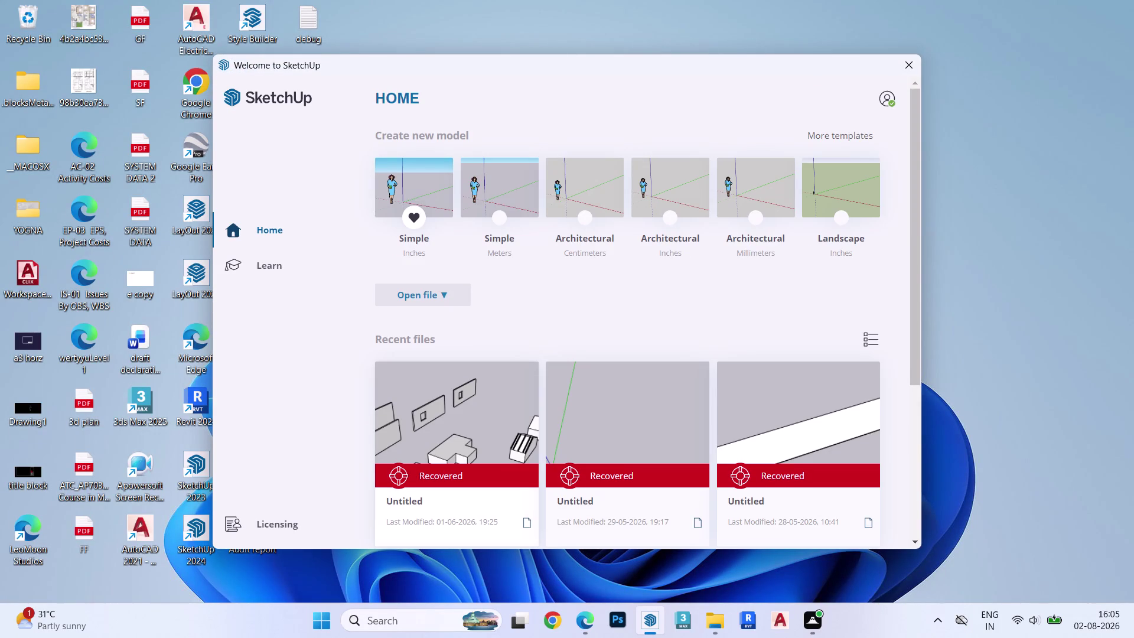
Start a new model from a Welcome-screen template and dismiss the invalid file-path warning.
scroll(down, 3)
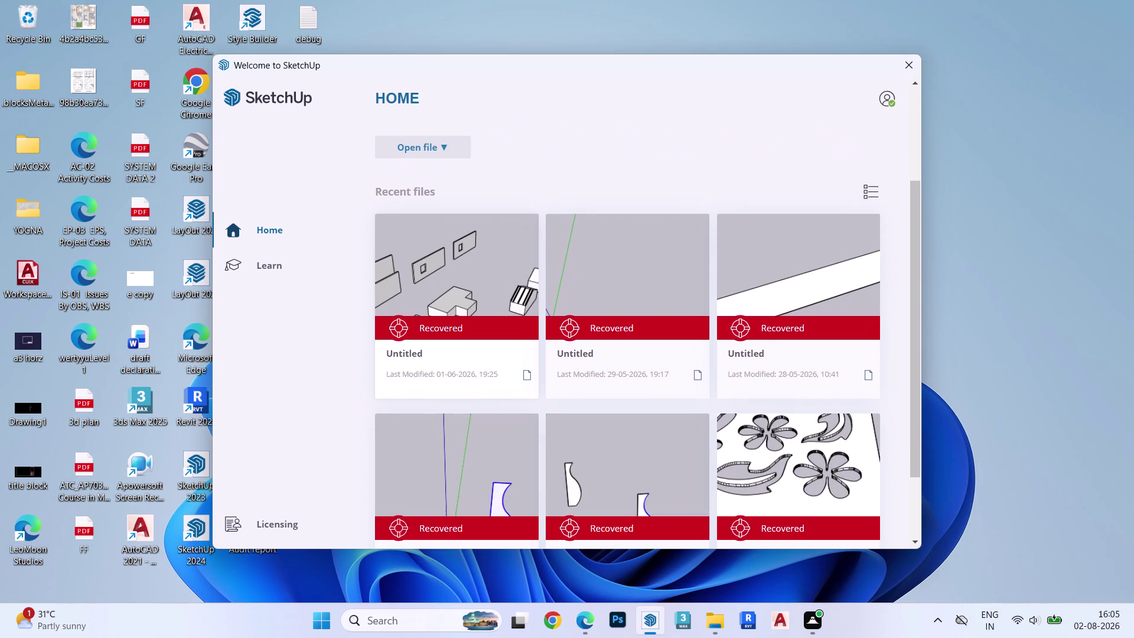
scroll(down, 3)
scroll(up, 3)
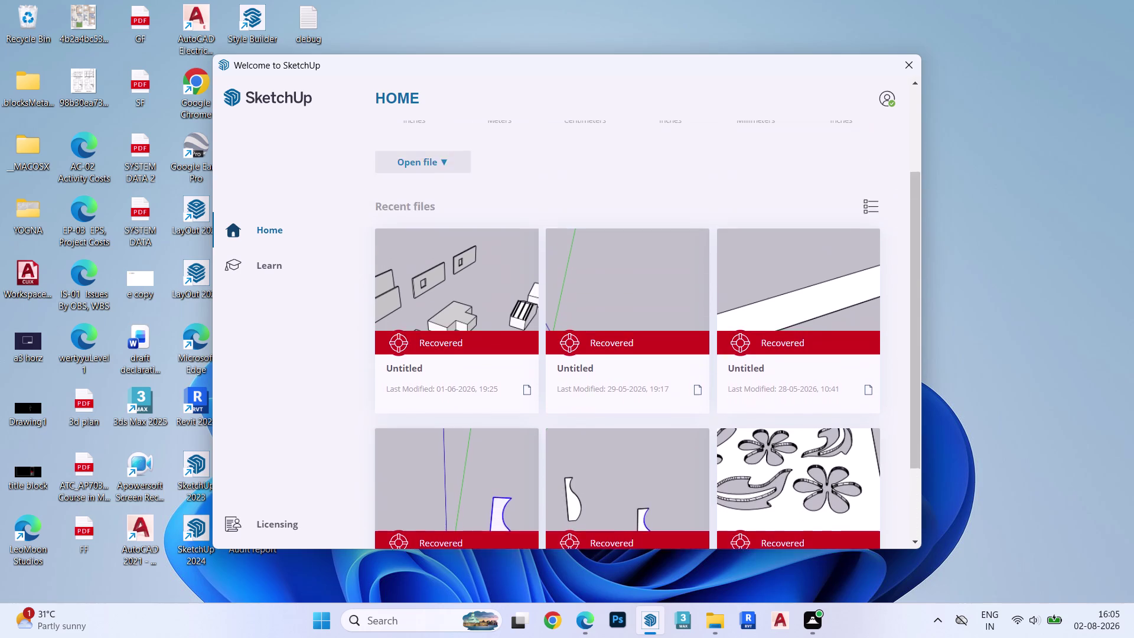
scroll(up, 3)
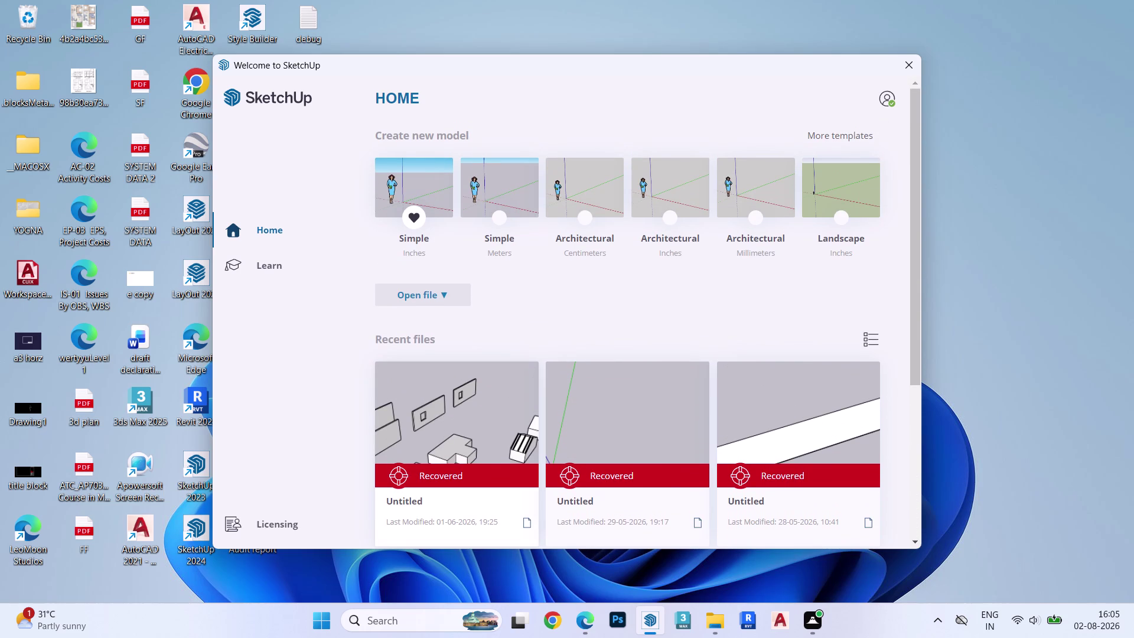
click(436, 295)
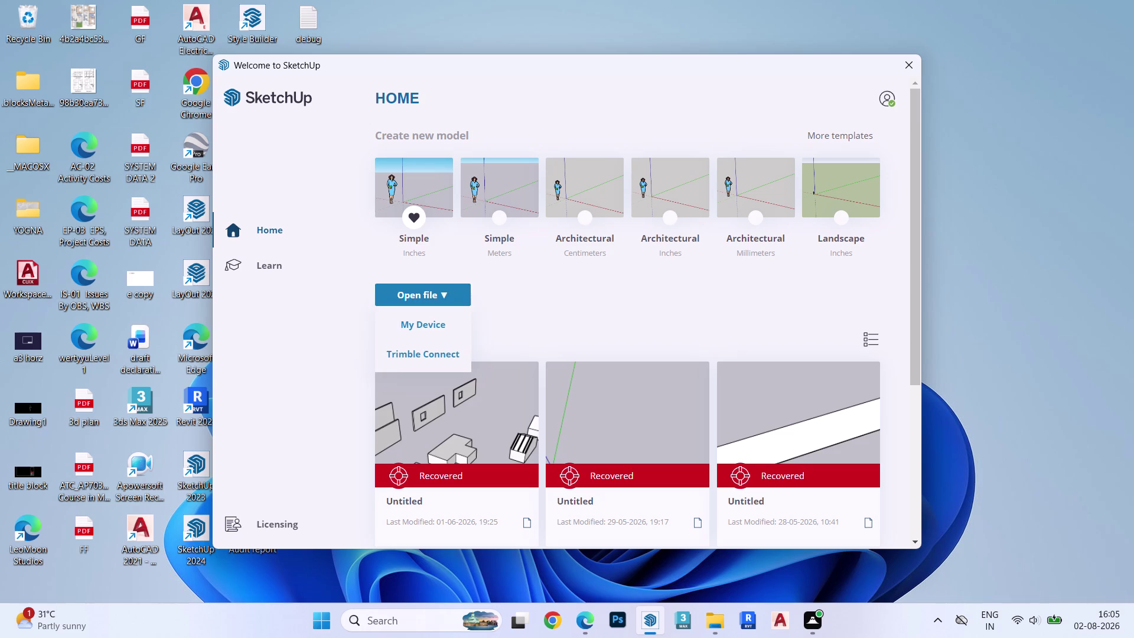
click(570, 320)
click(421, 186)
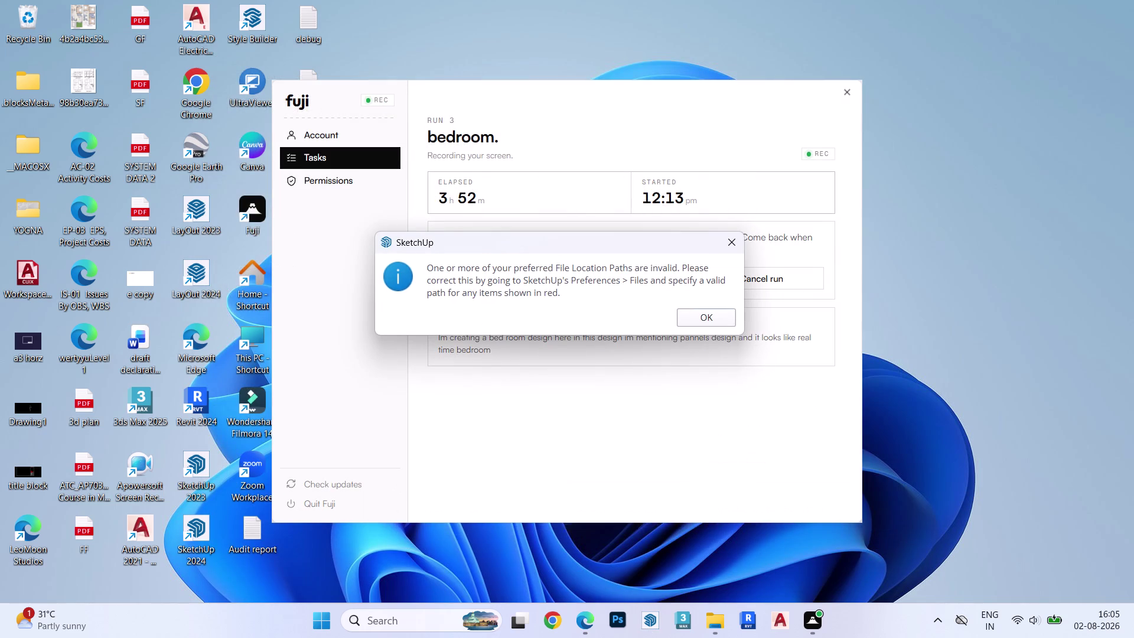
click(708, 315)
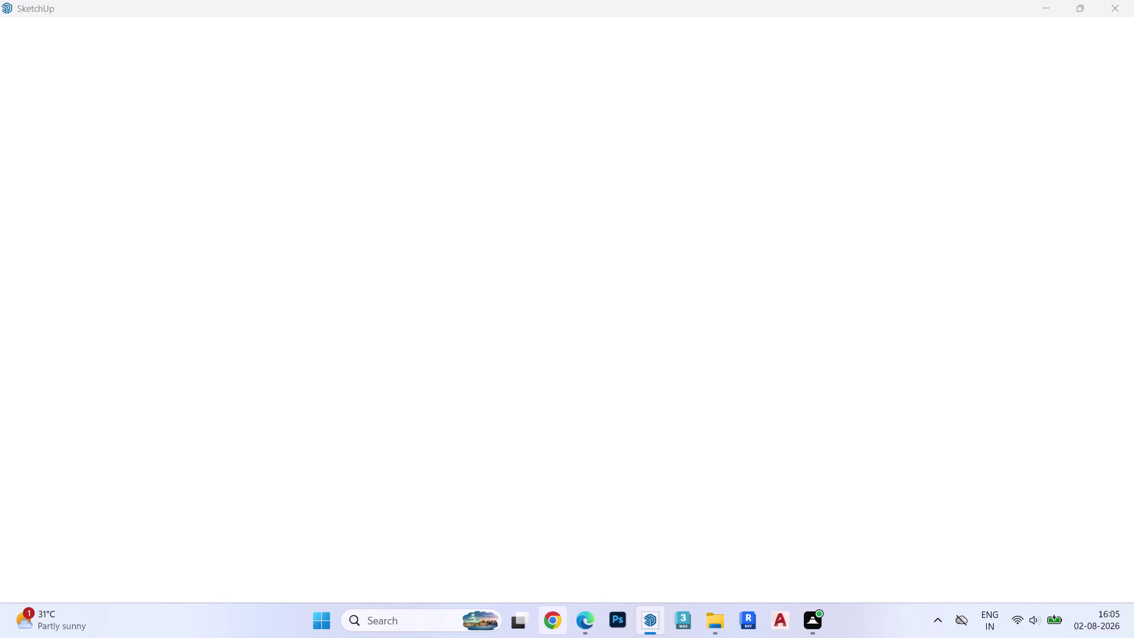
Close the Extension Errors notice, ignore the updates prompt, and close the TT_Lib notice.
click(637, 621)
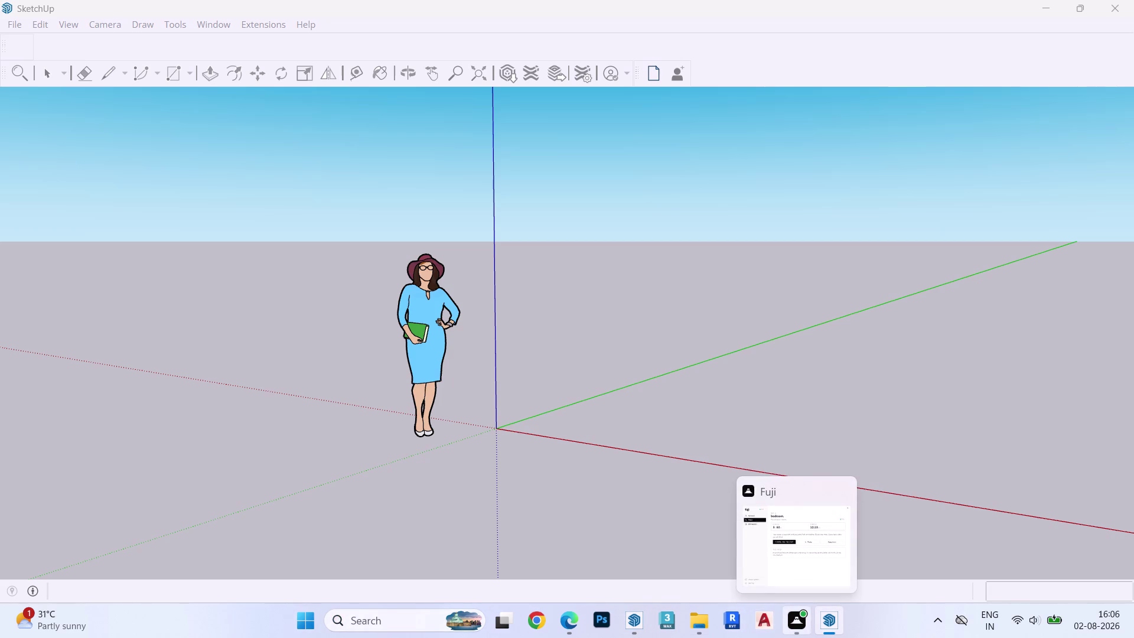
click(434, 289)
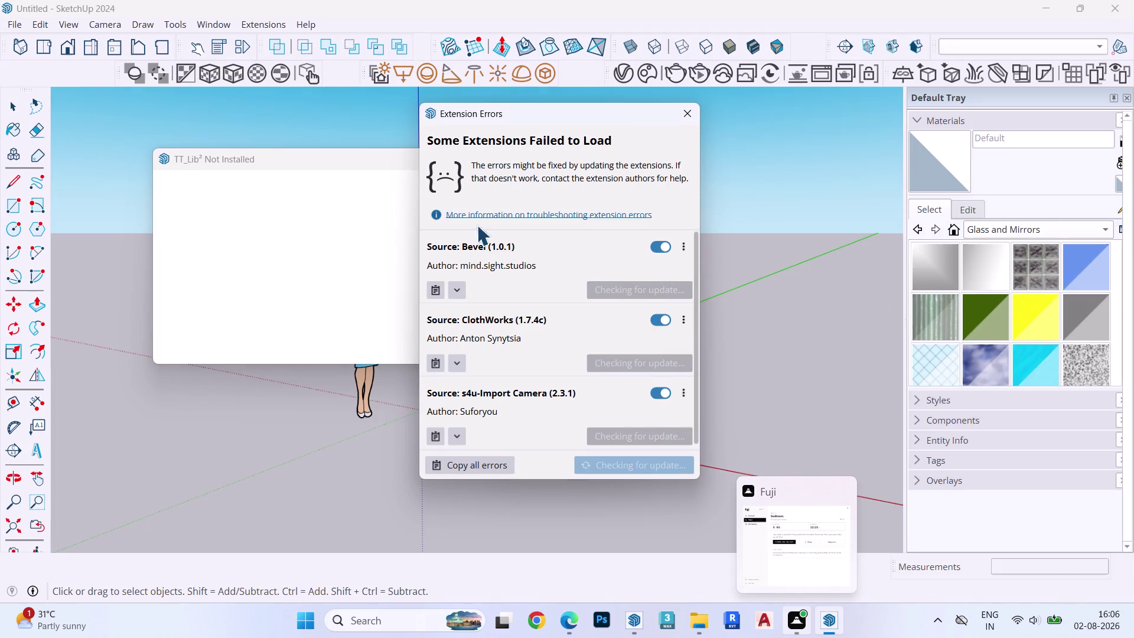
click(689, 114)
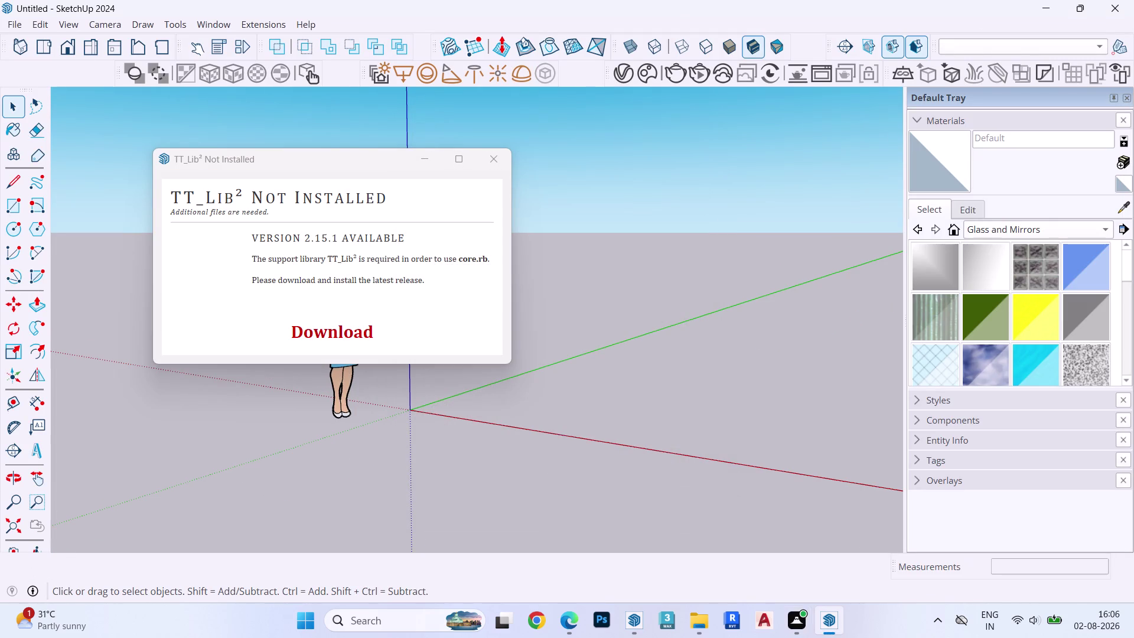
click(760, 620)
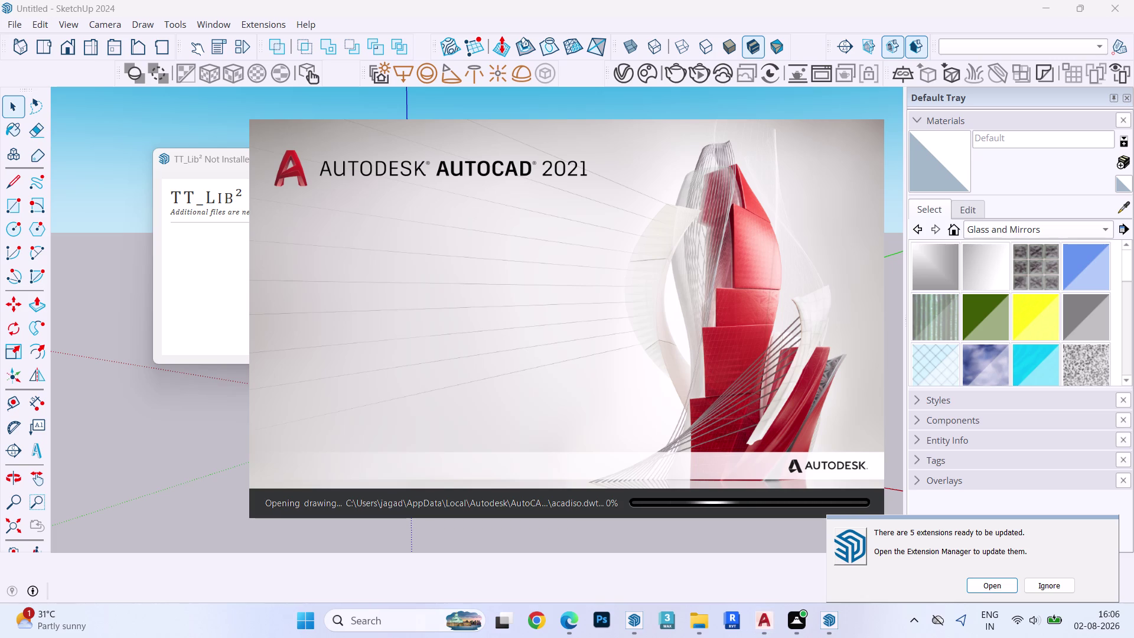
click(1045, 587)
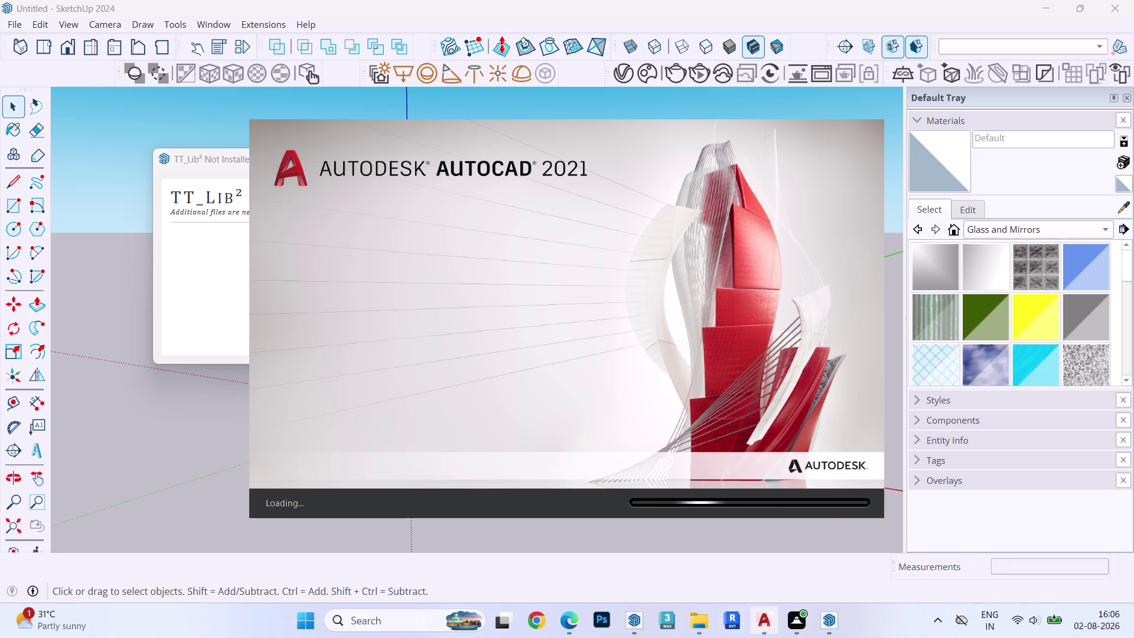
click(828, 623)
click(491, 159)
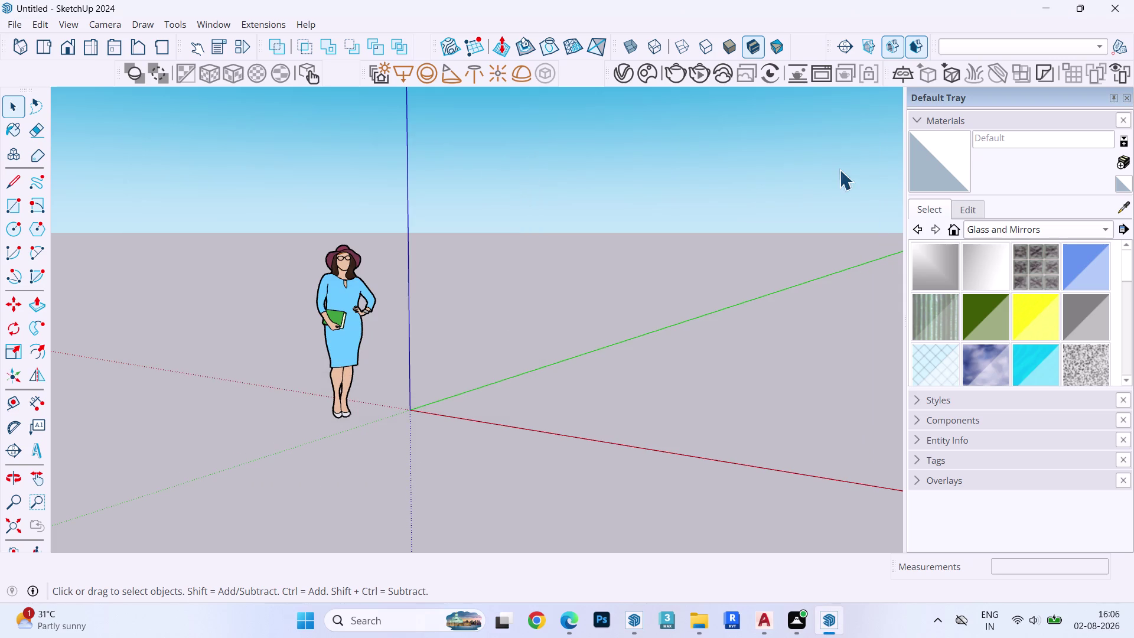
Hide the side panels and draw a ground rectangle from the origin to an opposite corner.
click(1128, 98)
key(r)
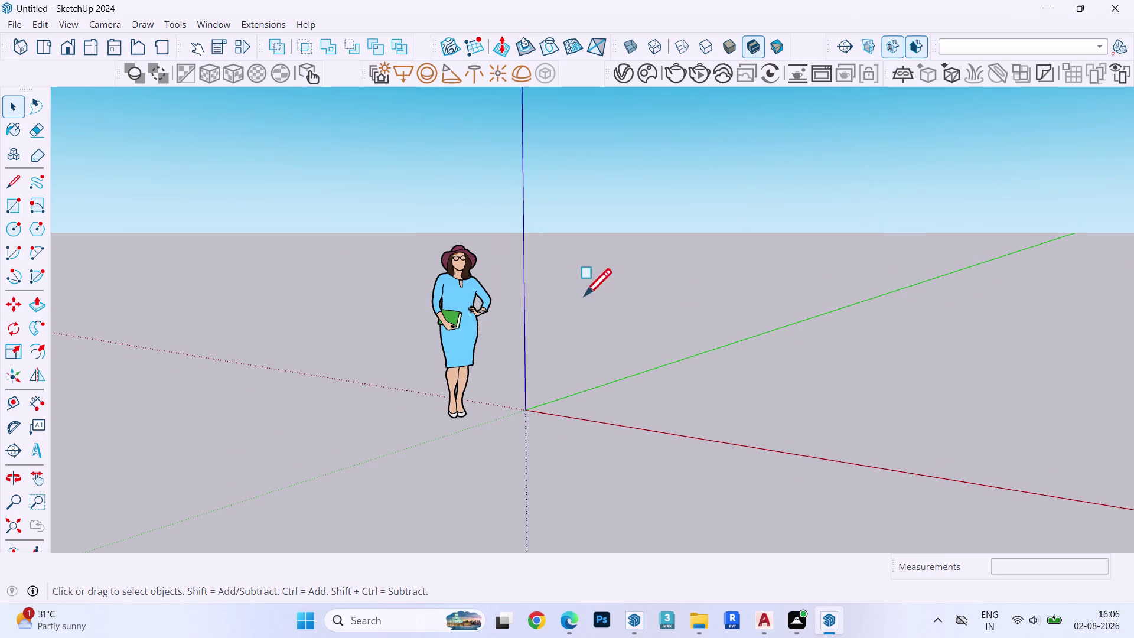
click(527, 406)
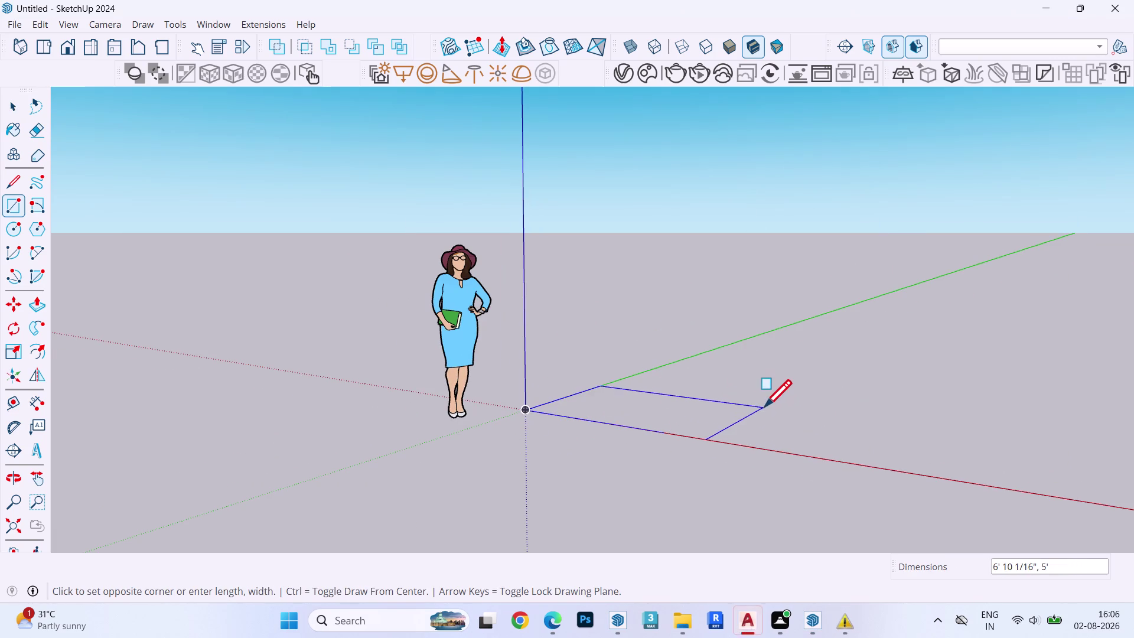
click(765, 396)
Orbit to look down on the rectangle and select its face with its edges.
middle_drag(683, 413, 735, 507)
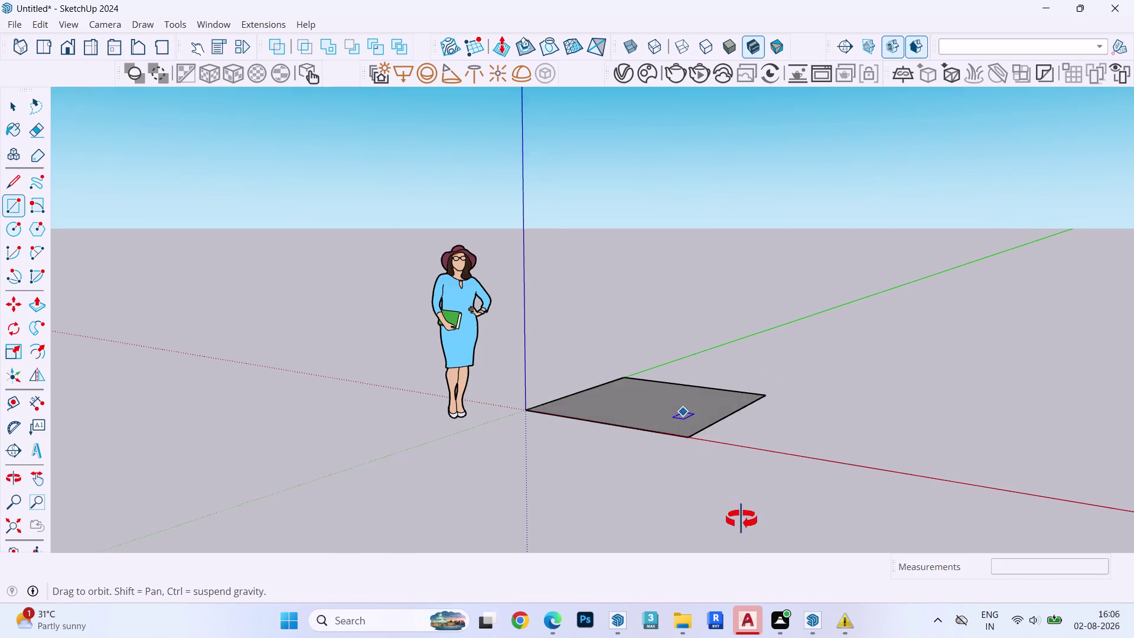
middle_drag(736, 507, 779, 568)
scroll(up, 3)
middle_drag(578, 389, 634, 532)
key(space)
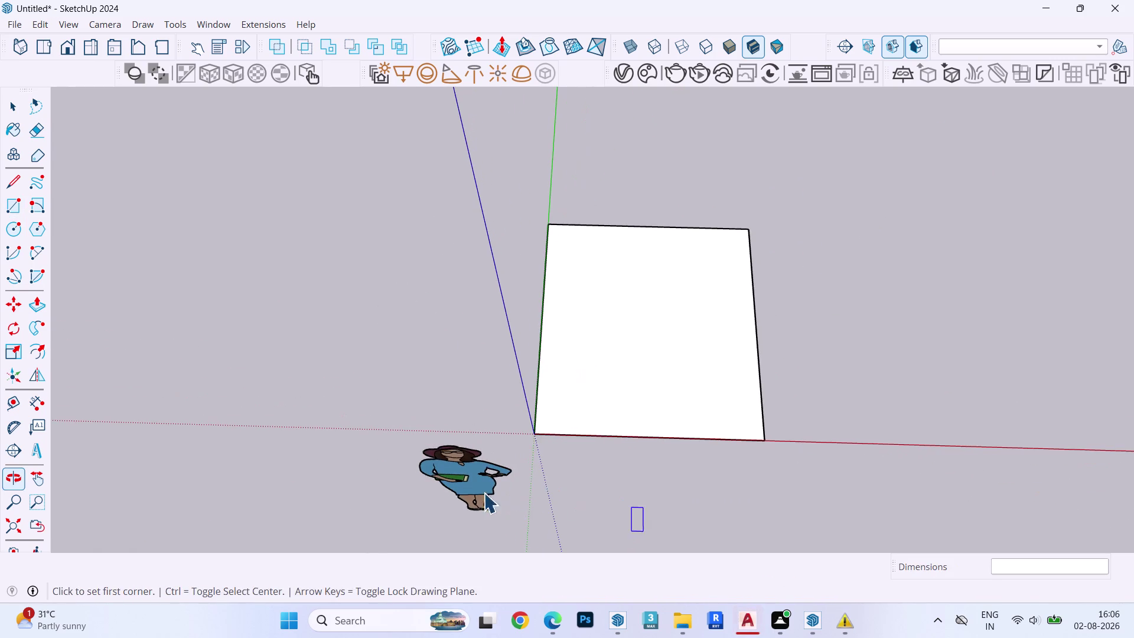
click(472, 474)
key(Delete)
triple_click(606, 414)
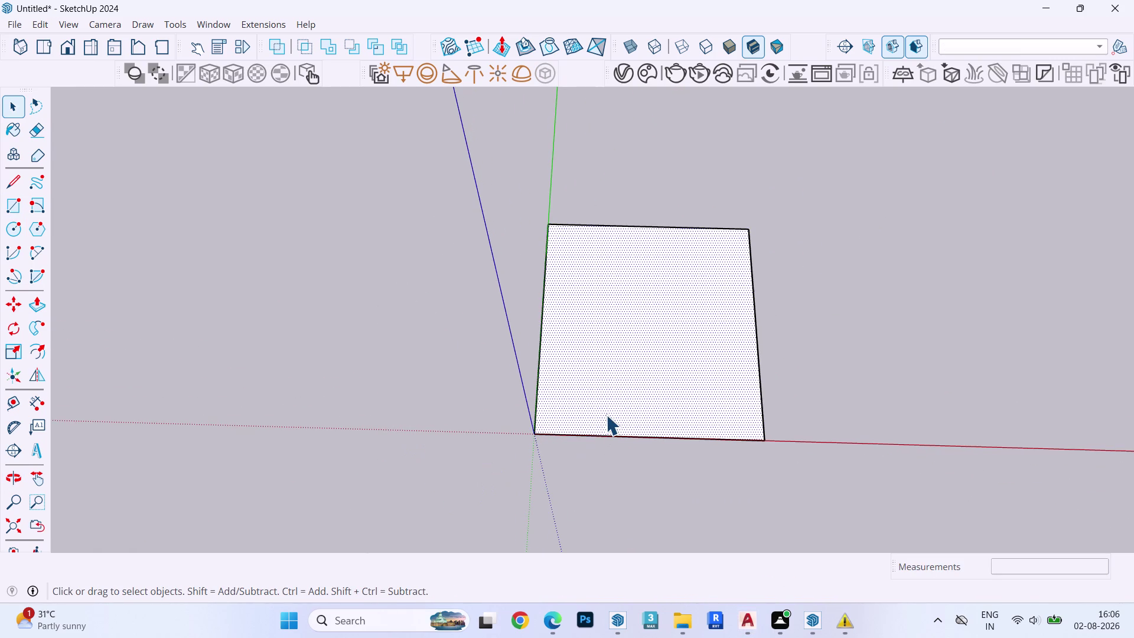
key(n)
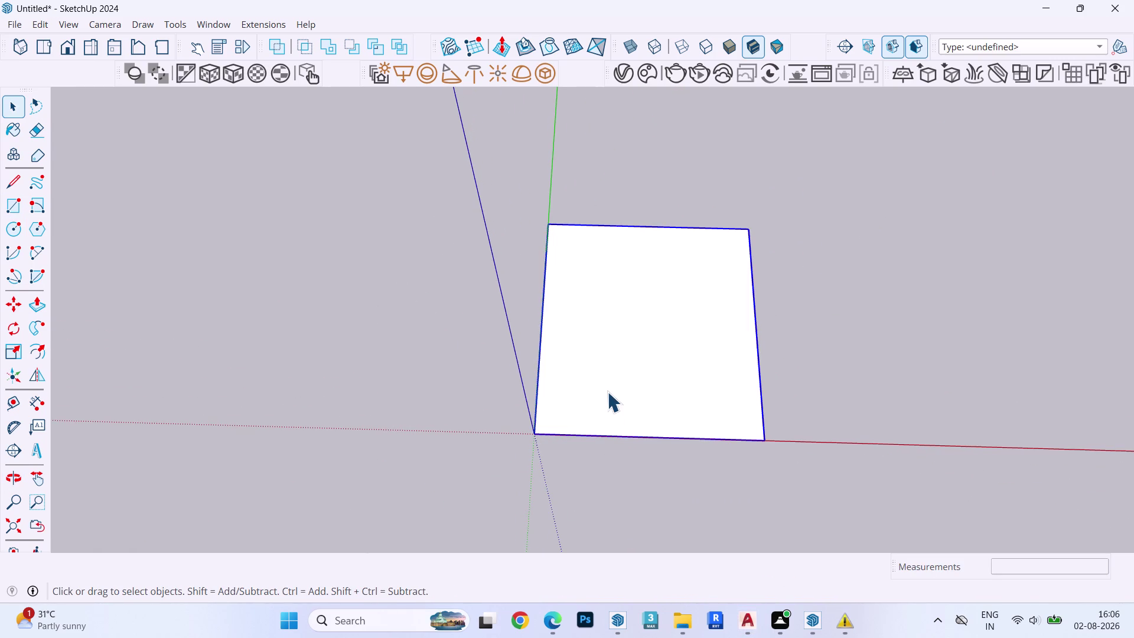
double_click(607, 392)
click(609, 362)
Offset the rectangle's outline 6 inches outward to form a border.
key(f)
click(610, 362)
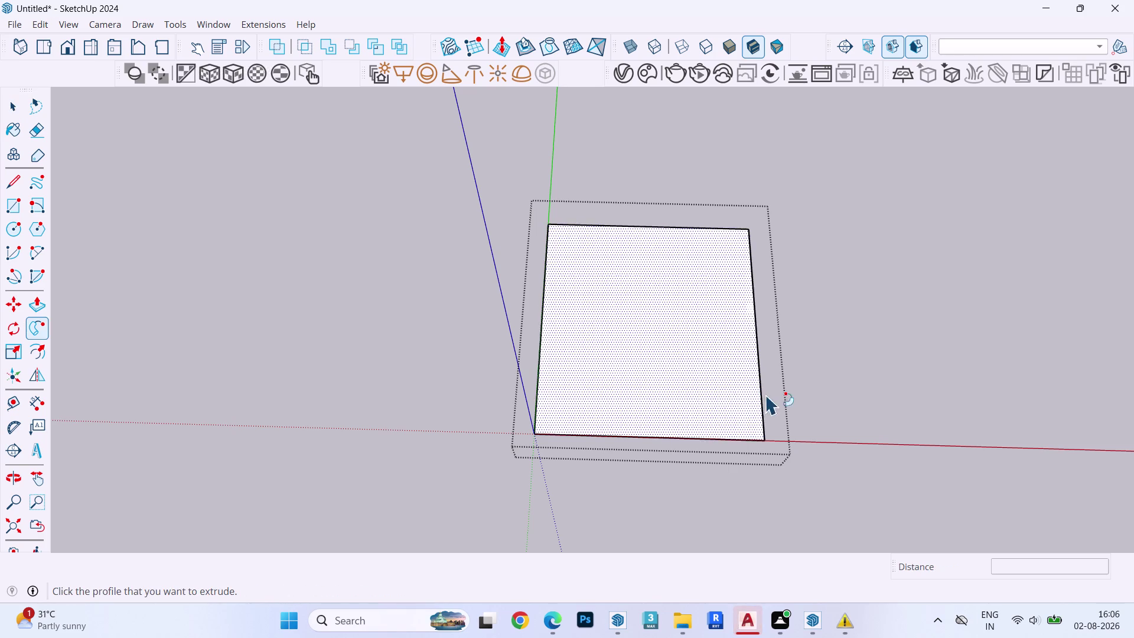
key(space)
click(653, 401)
key(i)
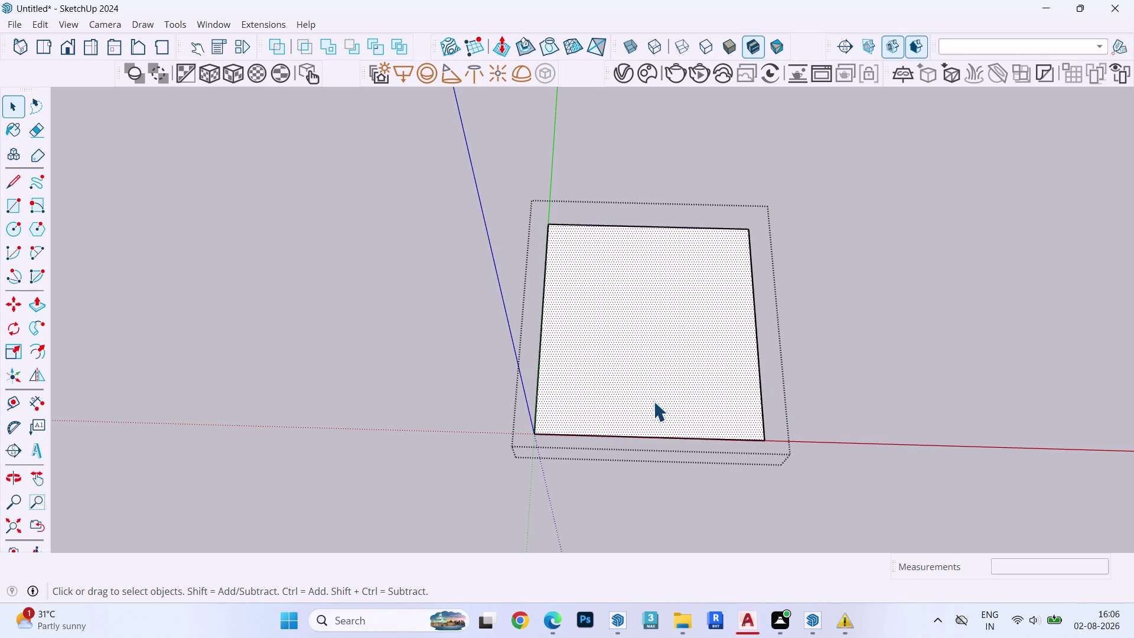
key(o)
click(765, 394)
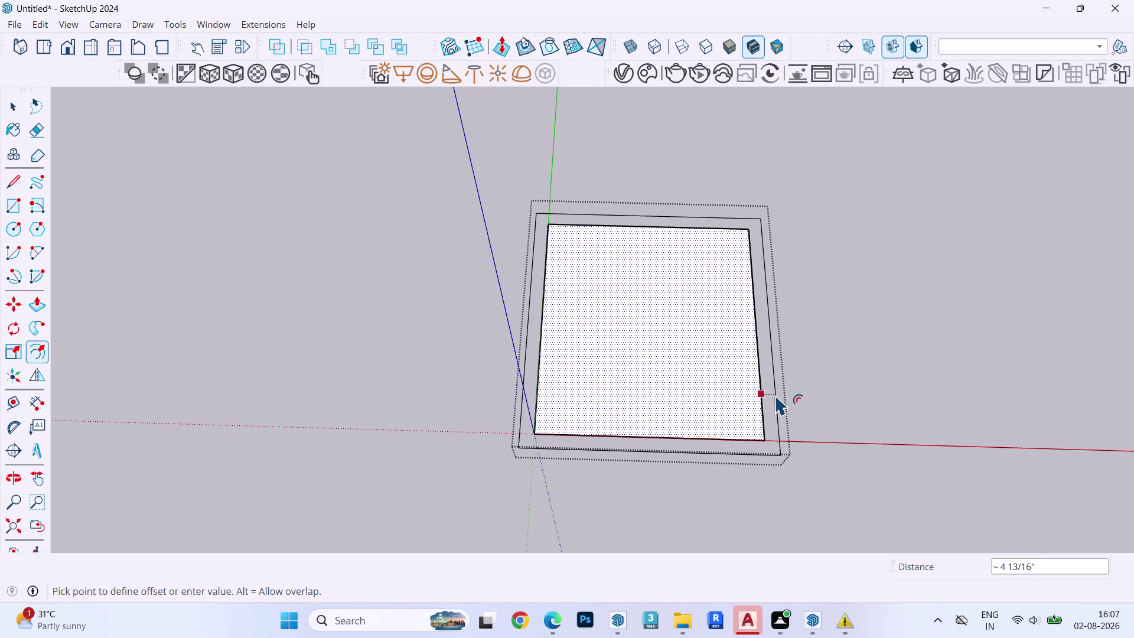
text(6")
key(Return)
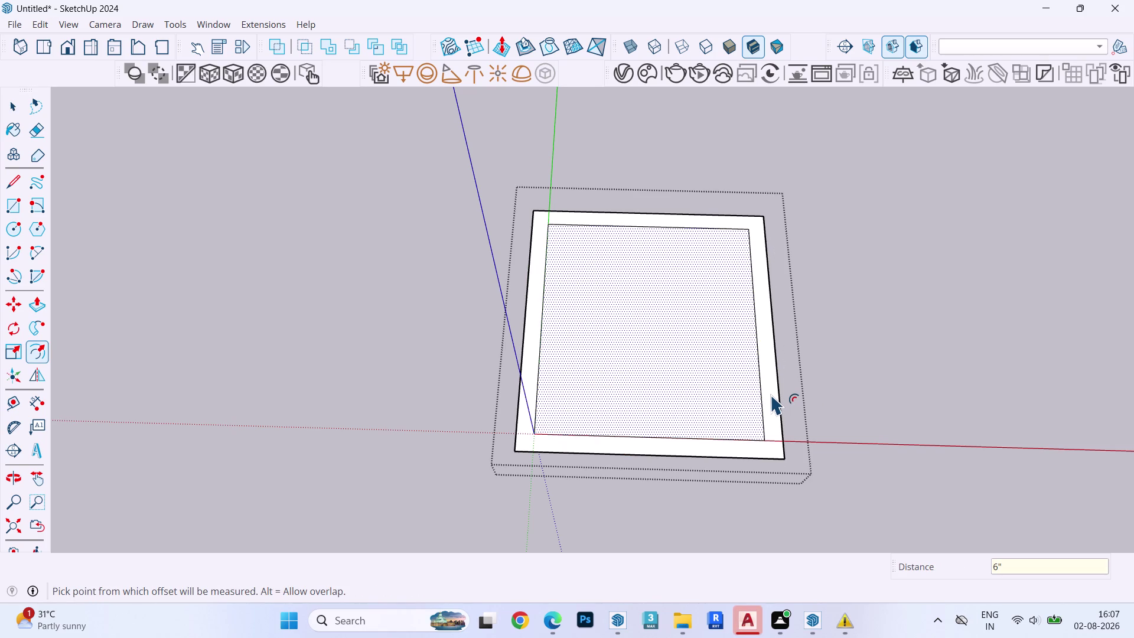
key(space)
Raise the outer rim with Push/Pull, then undo the raised walls.
click(767, 388)
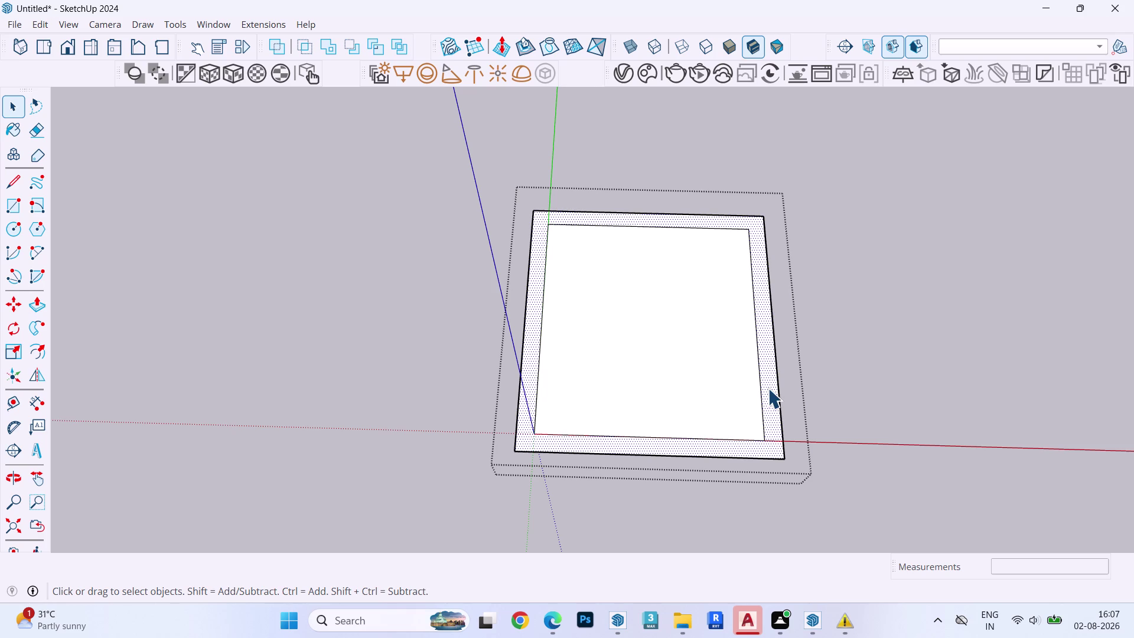
key(p)
click(767, 388)
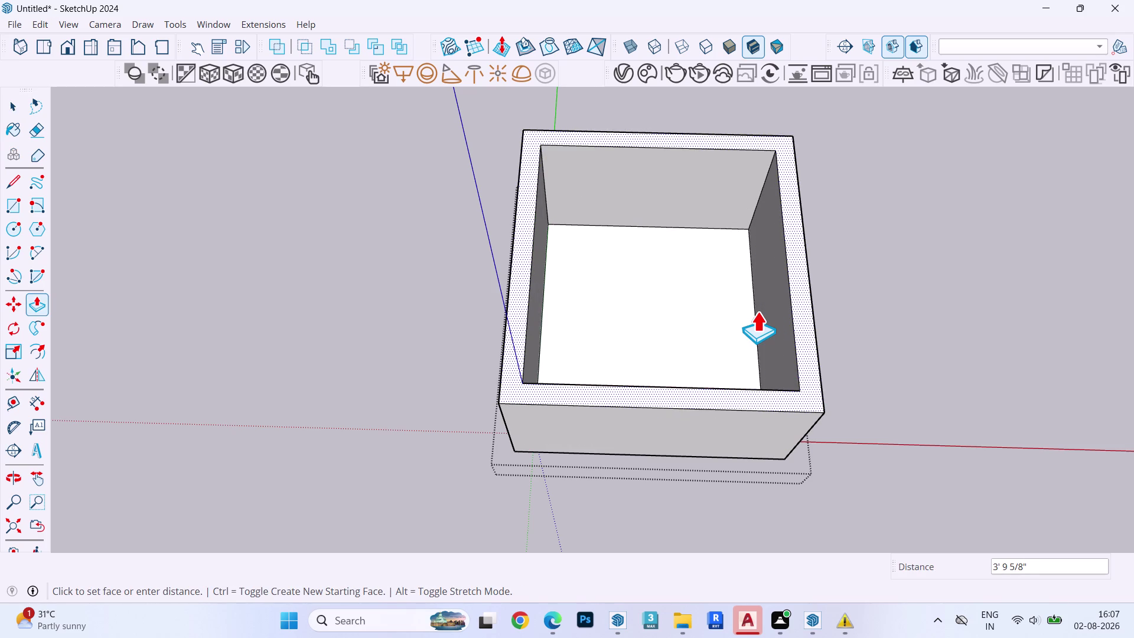
key(space)
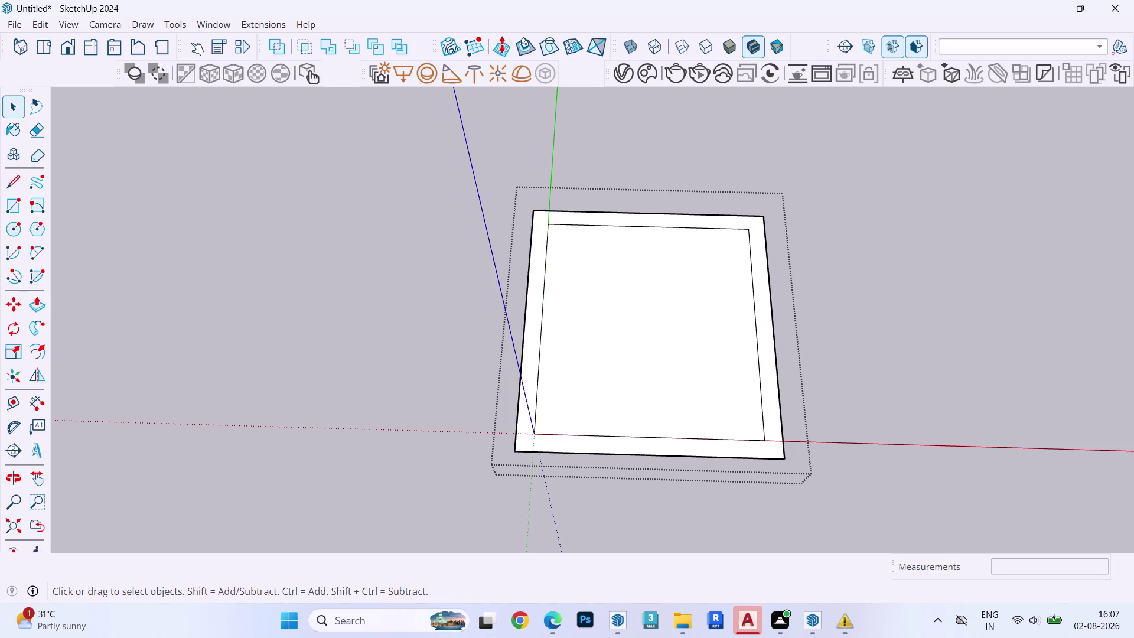
Move the inset outline's front edge onto the base's front edge.
click(649, 435)
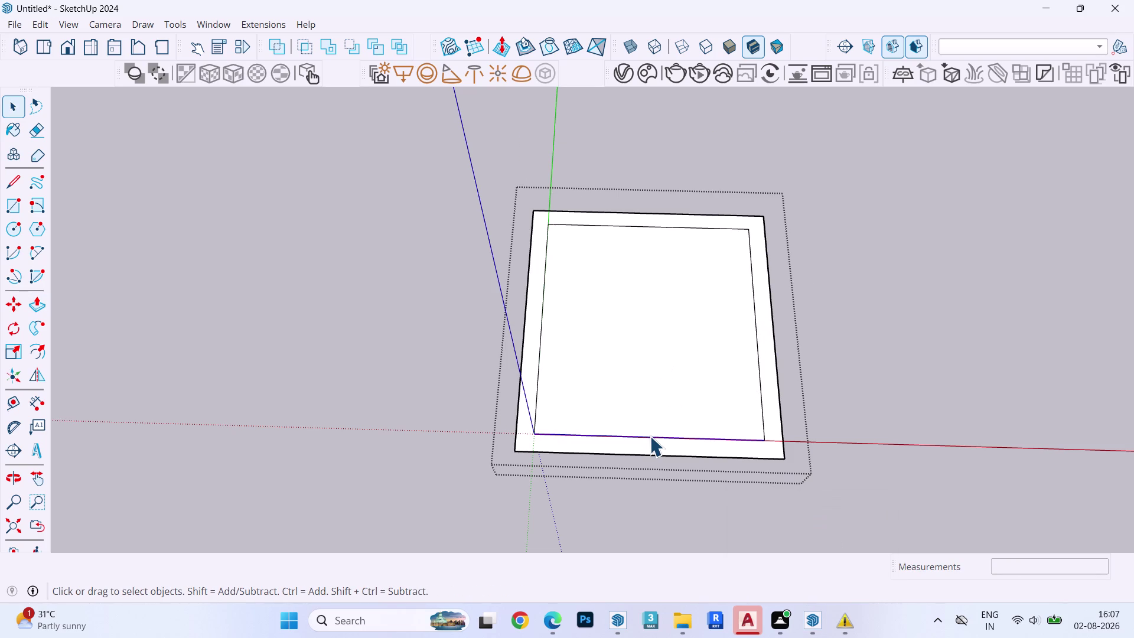
key(m)
click(652, 435)
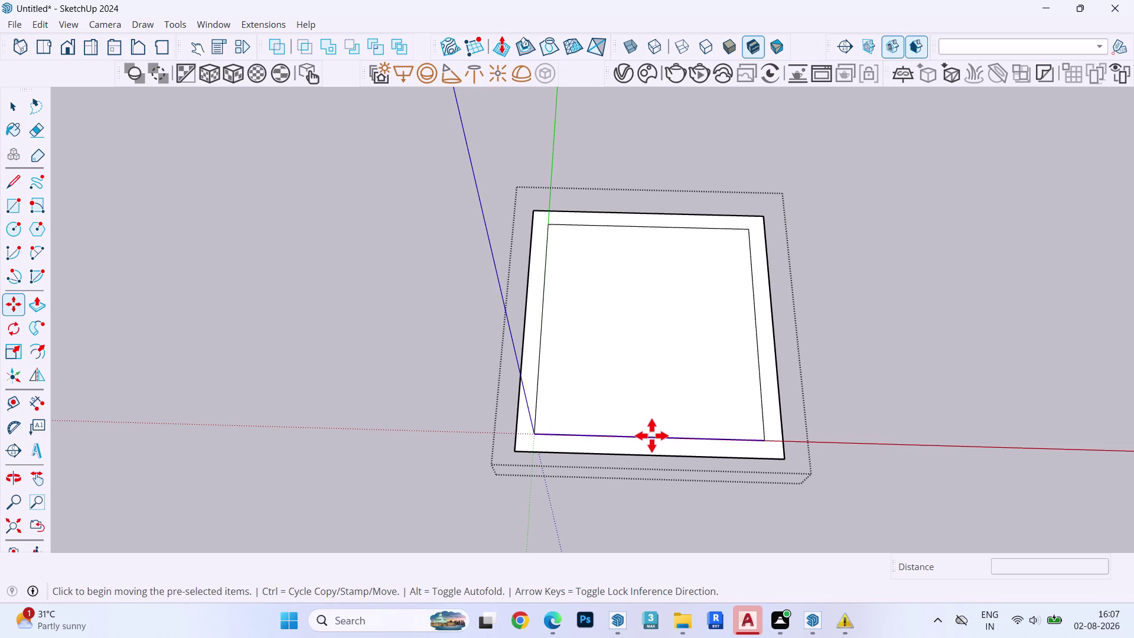
click(651, 452)
key(space)
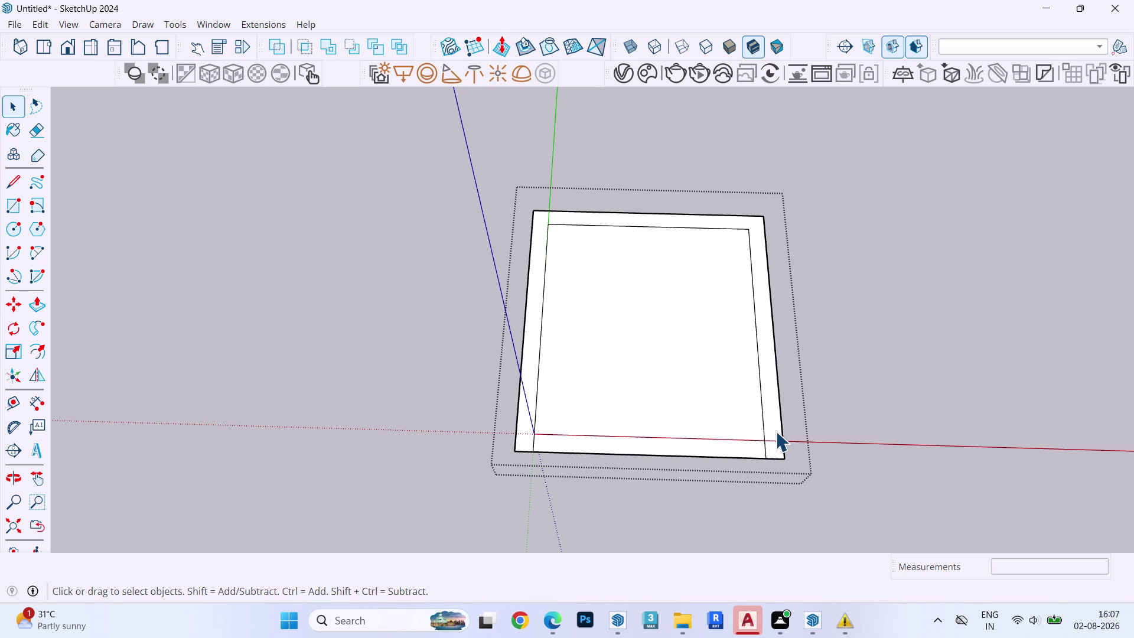
Push/Pull the U-shaped rim up 10' into back and side walls.
click(775, 431)
key(p)
click(775, 431)
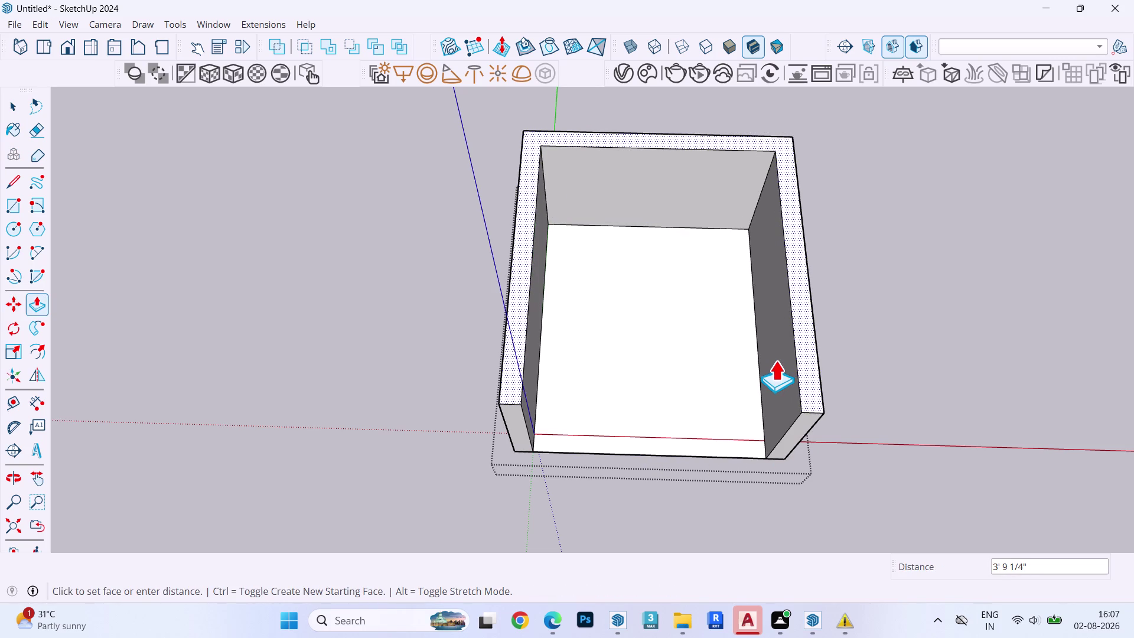
text(10)
key(apostrophe)
key(Return)
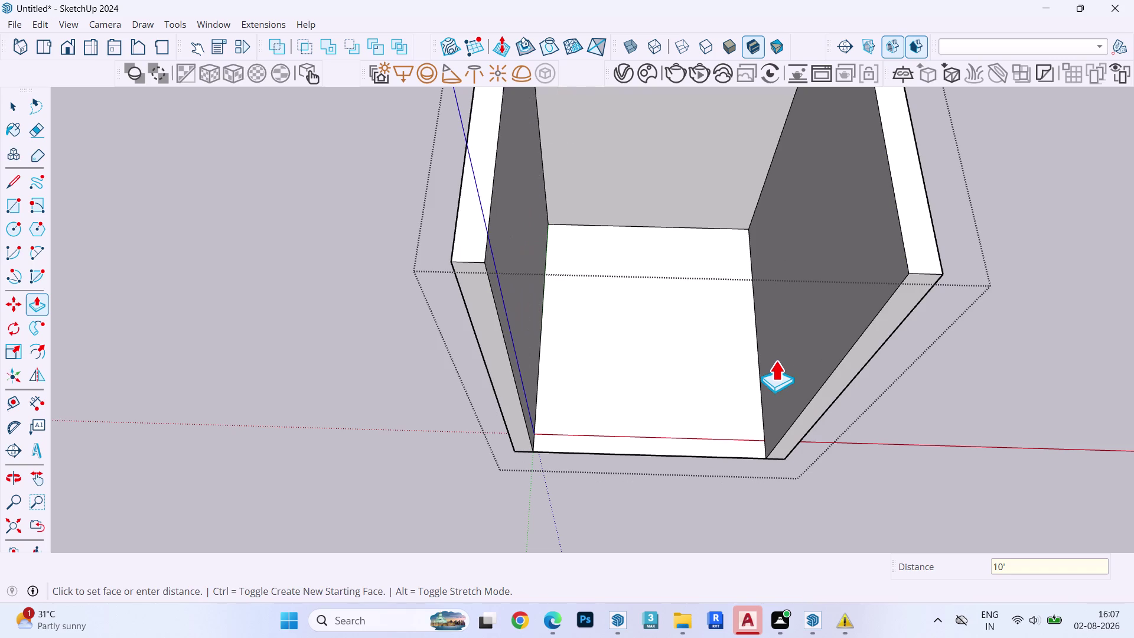
key(space)
Orbit into the open front and pick up the right side panel with Move.
scroll(down, 3)
middle_drag(627, 420, 603, 187)
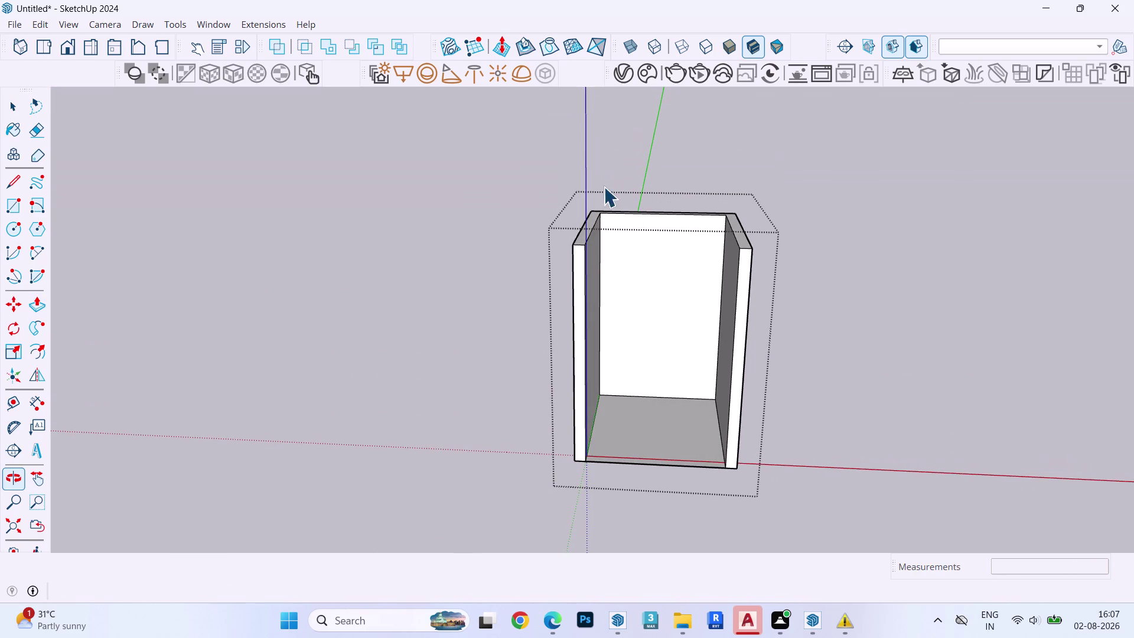
scroll(down, 3)
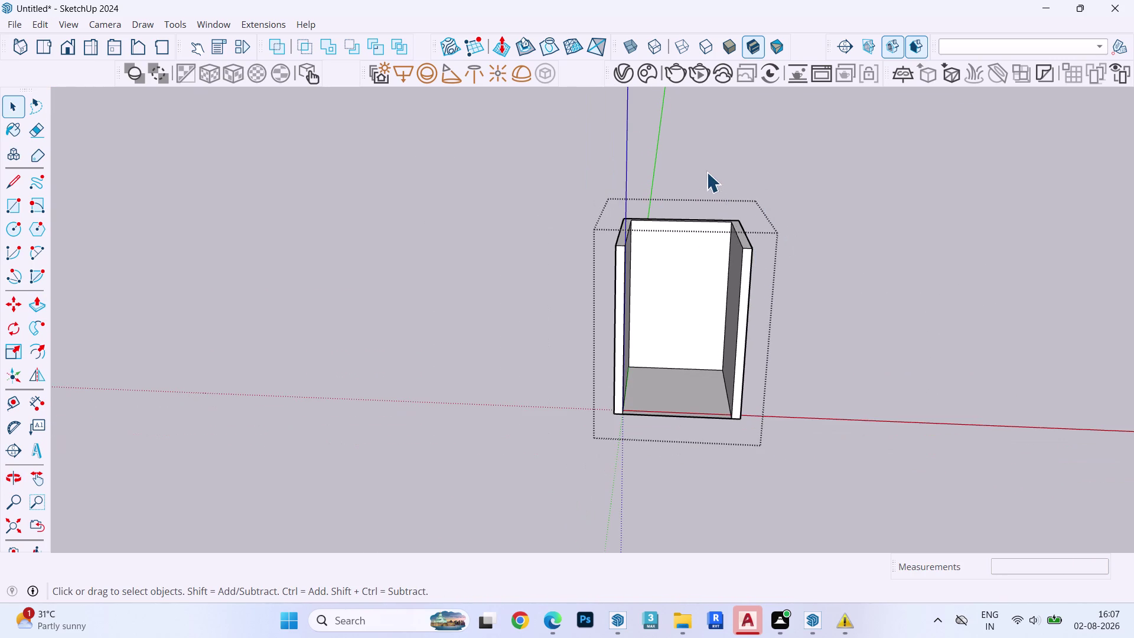
drag(704, 189, 880, 581)
key(m)
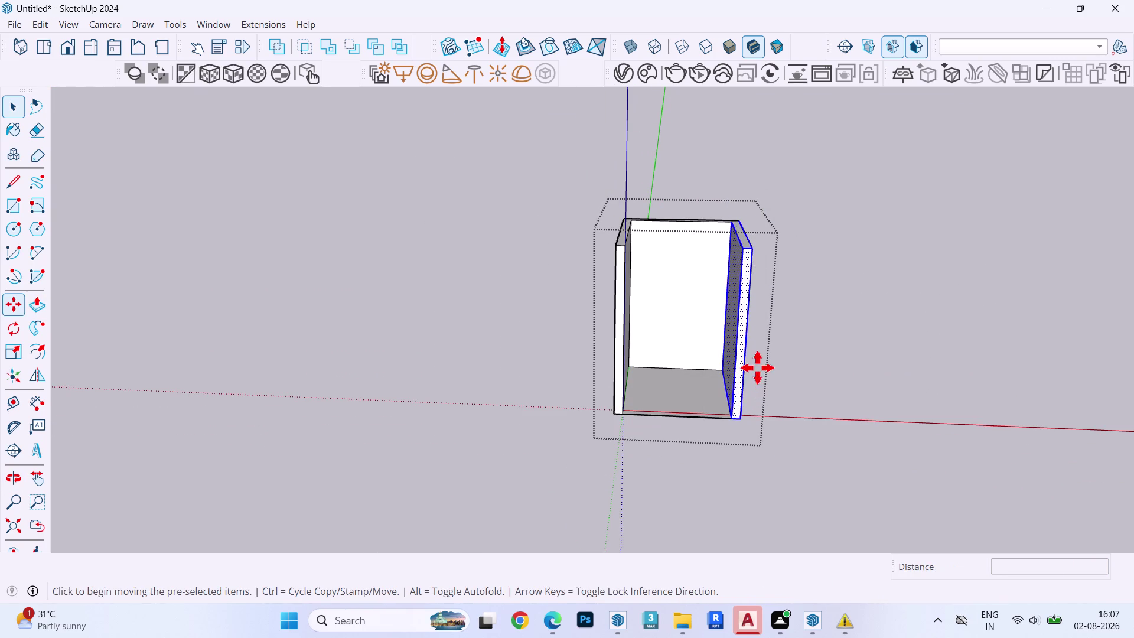
click(745, 332)
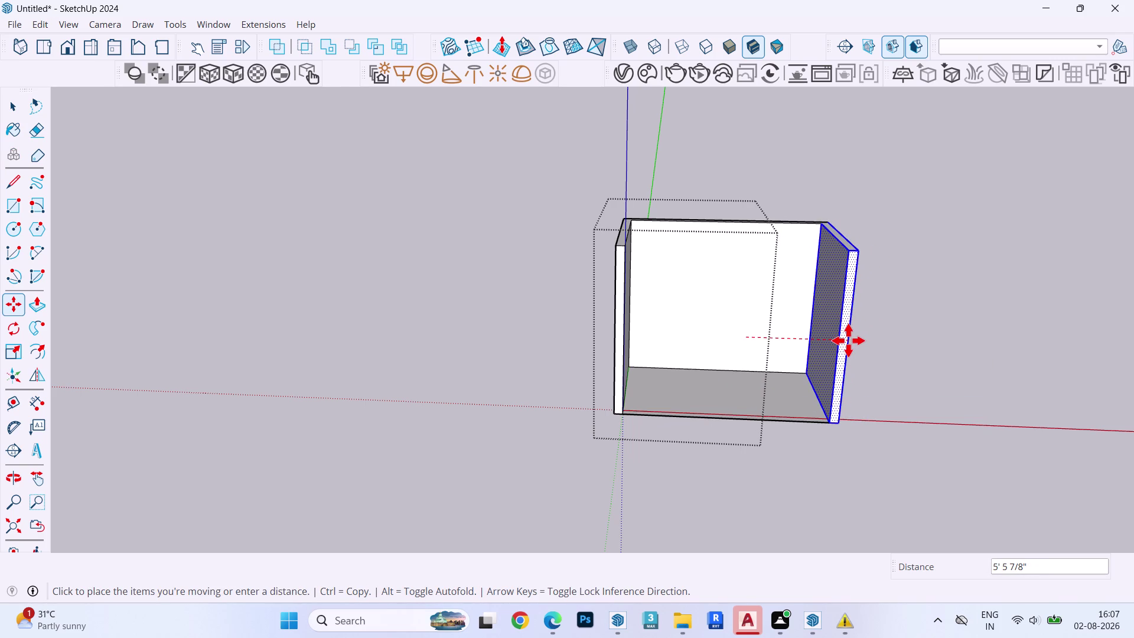
Place the right side panel farther out and orbit around the box.
click(848, 340)
middle_drag(751, 355, 736, 491)
middle_drag(881, 393, 363, 424)
scroll(down, 3)
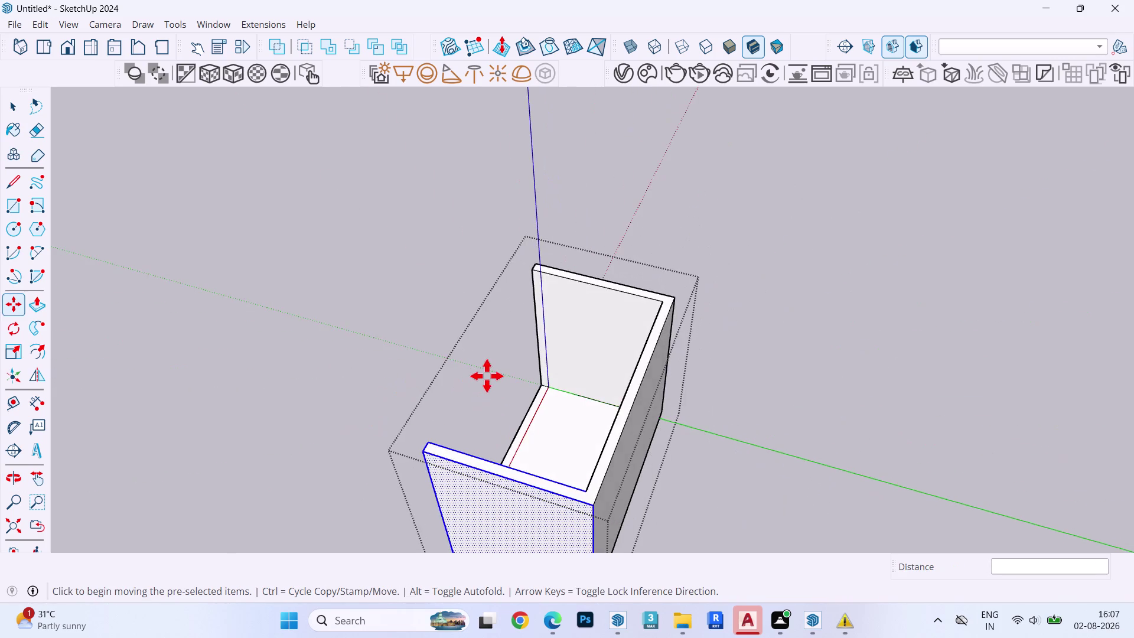
scroll(down, 3)
middle_drag(490, 385, 560, 377)
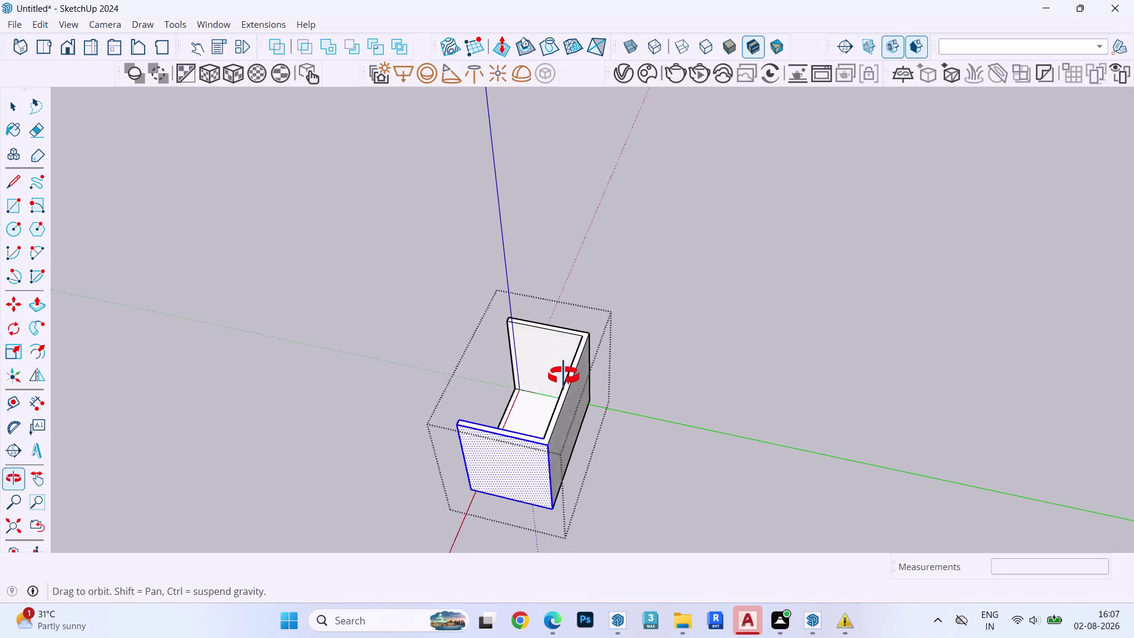
middle_drag(561, 377, 620, 342)
Move the far side wall outward along the green axis.
key(space)
drag(570, 302, 719, 524)
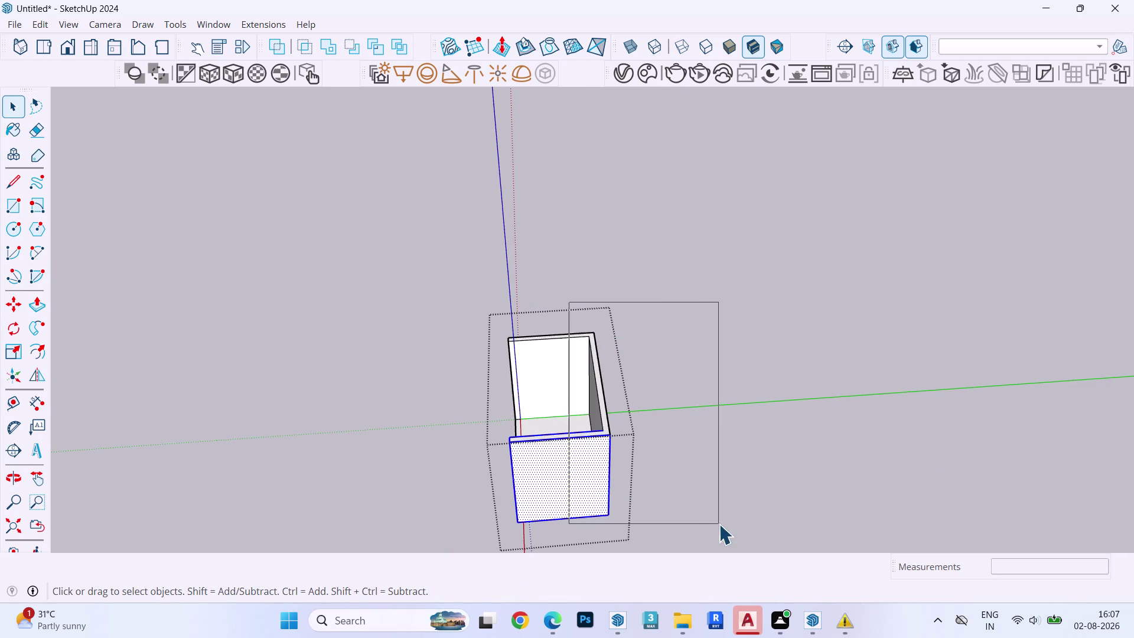
key(m)
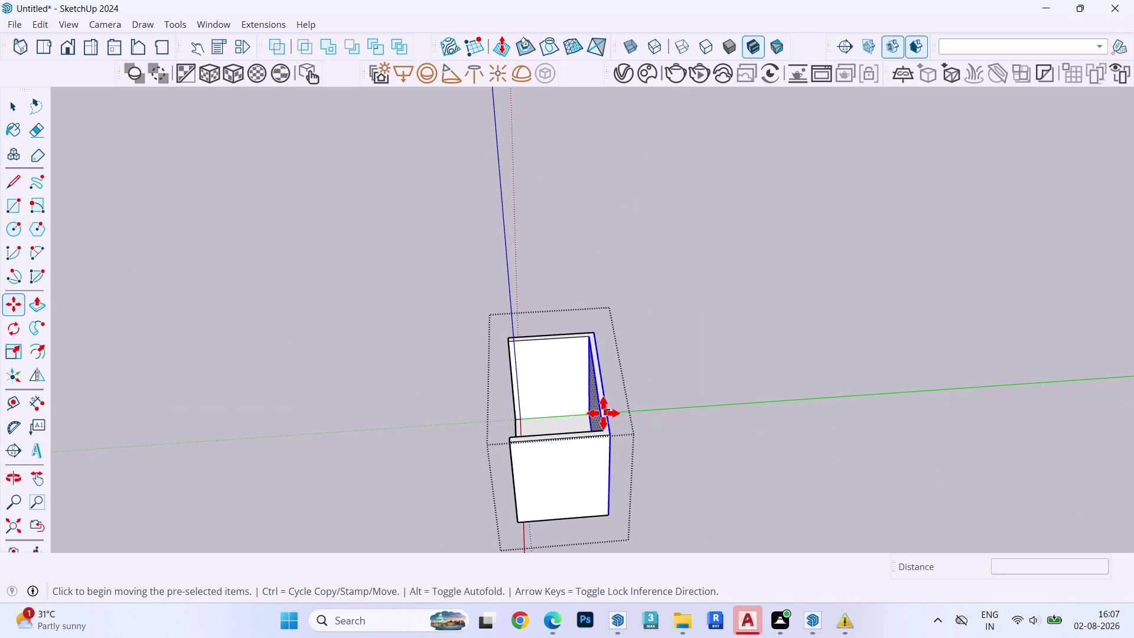
click(610, 410)
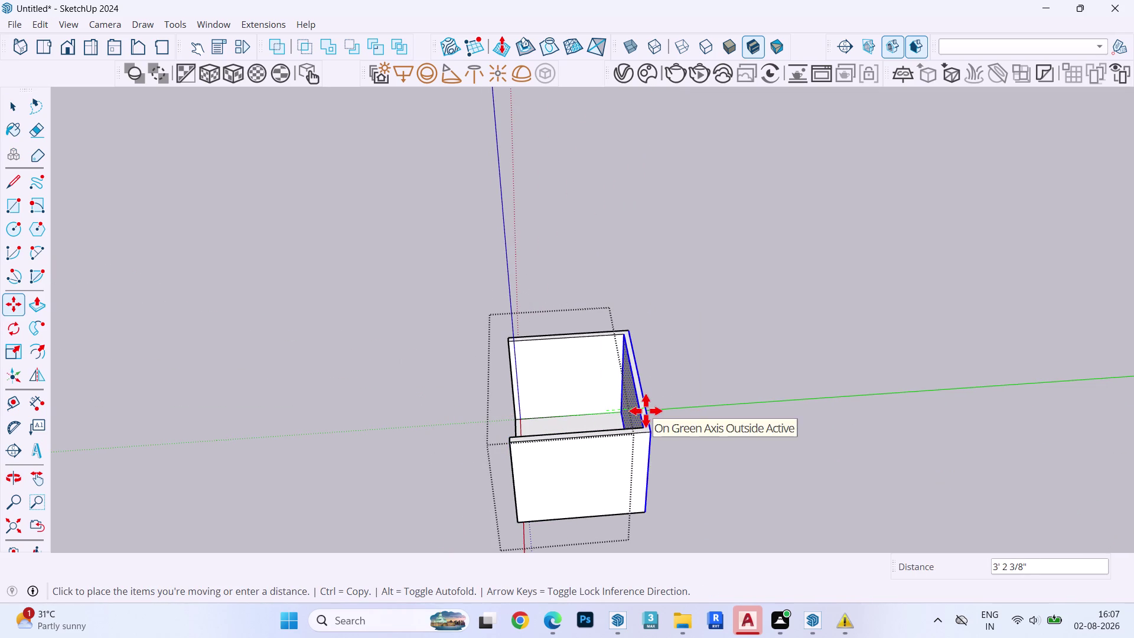
click(665, 410)
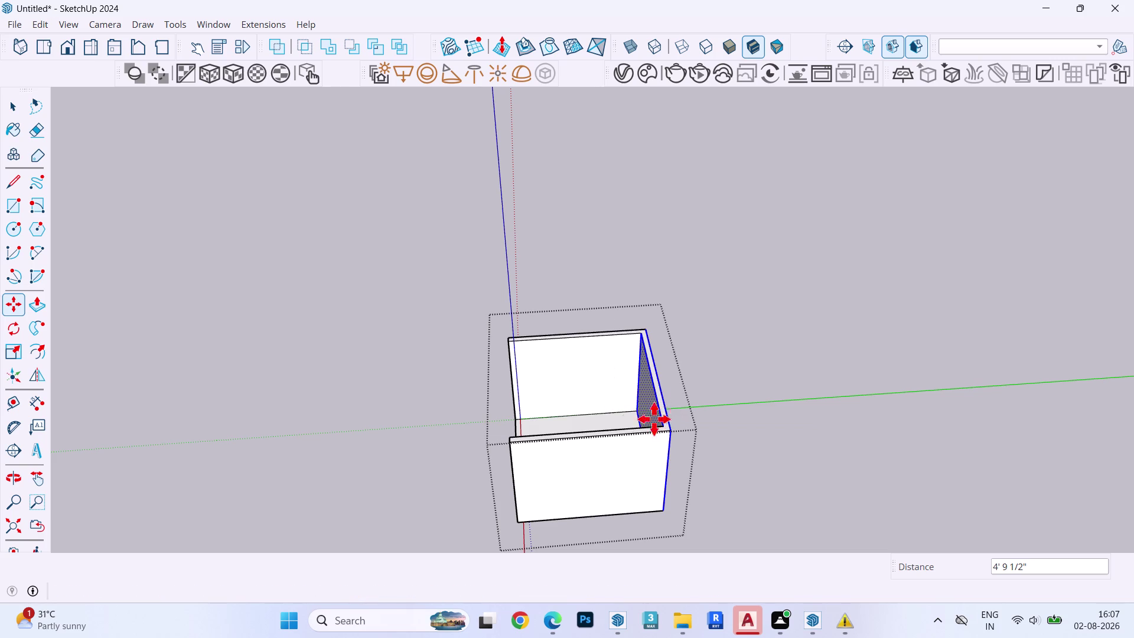
middle_drag(628, 435, 1083, 452)
key(space)
scroll(up, 3)
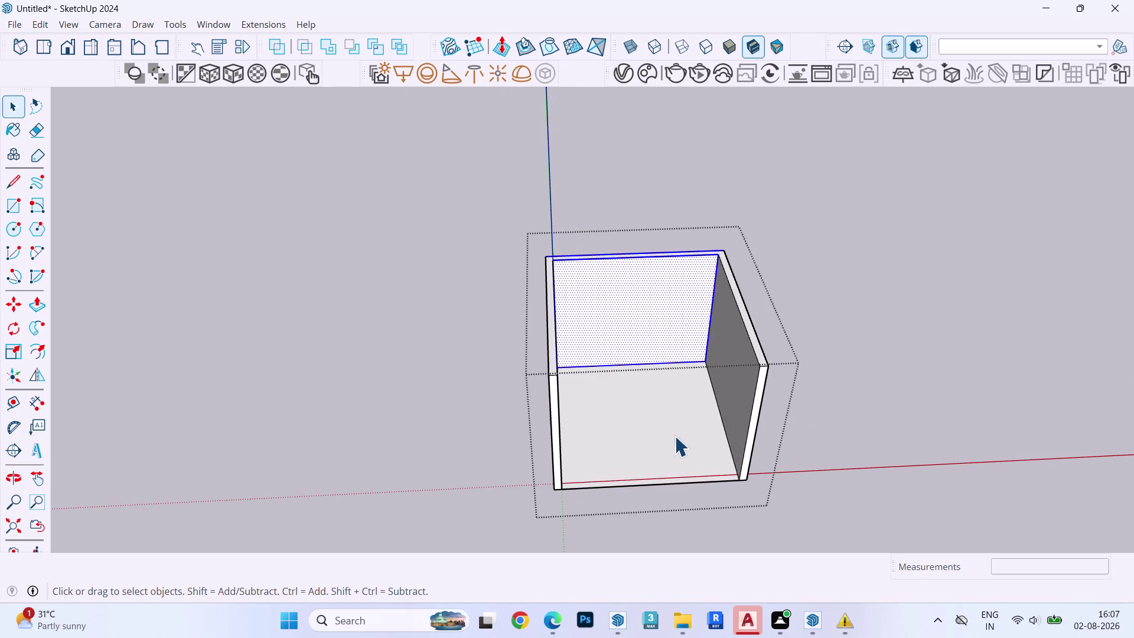
Push/Pull the base plate face 6" to thicken it.
key(Escape)
key(Escape)
click(675, 418)
scroll(up, 3)
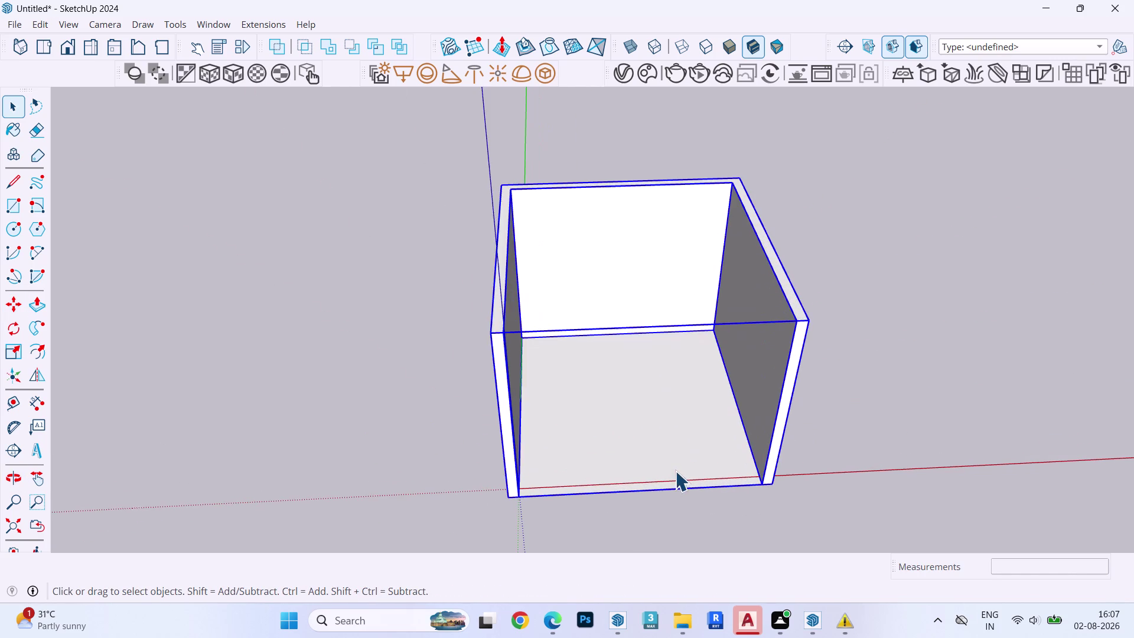
middle_drag(675, 471, 646, 326)
double_click(666, 439)
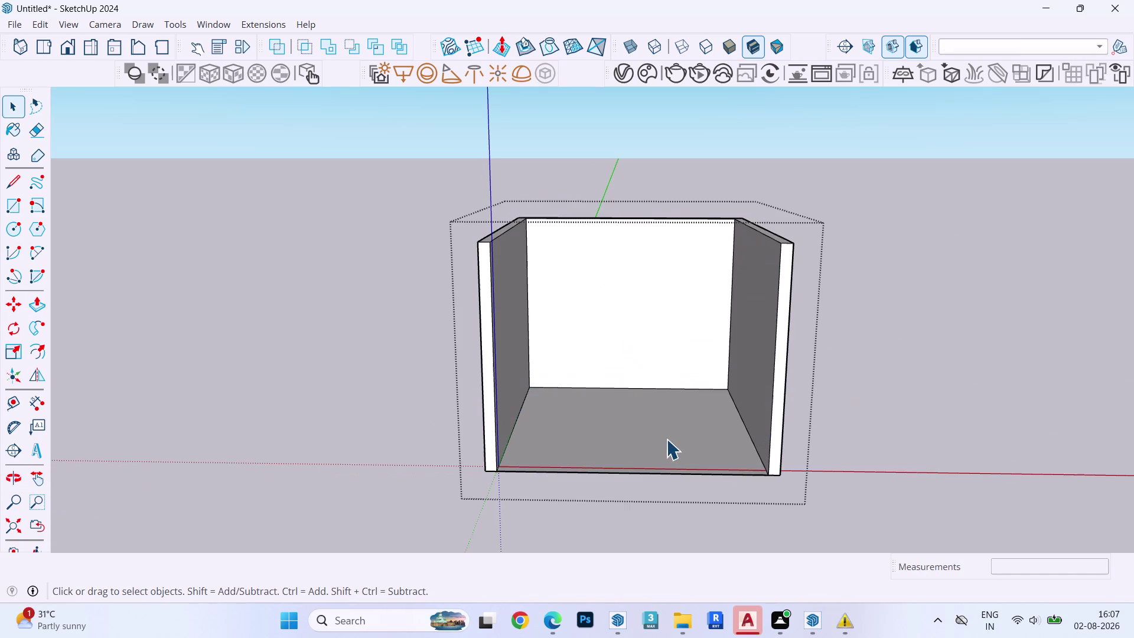
click(669, 430)
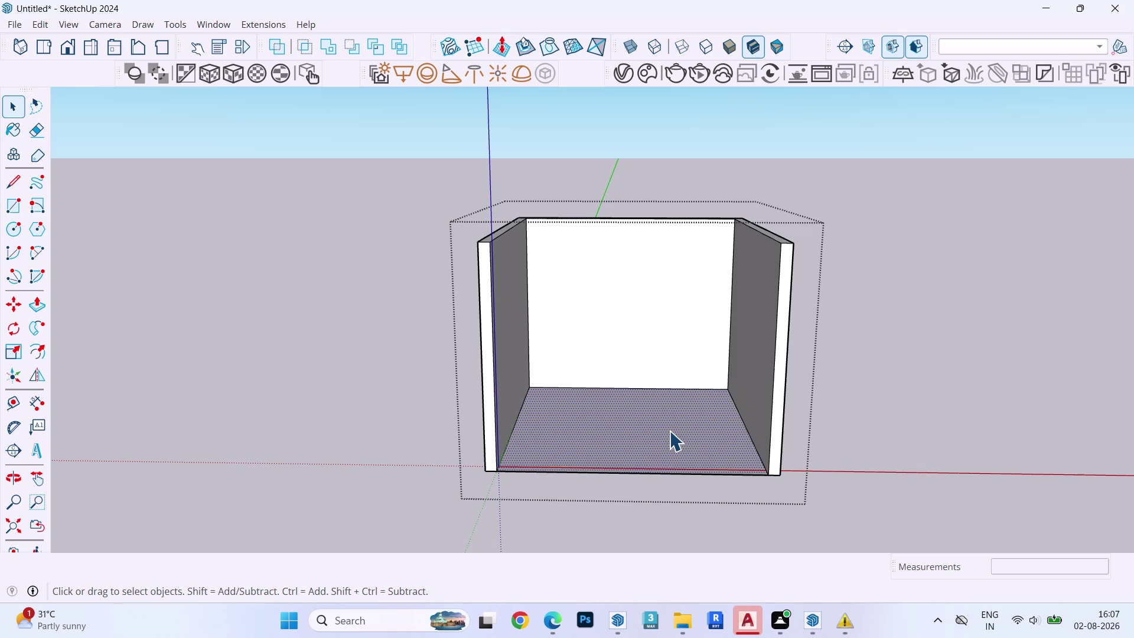
key(p)
click(669, 431)
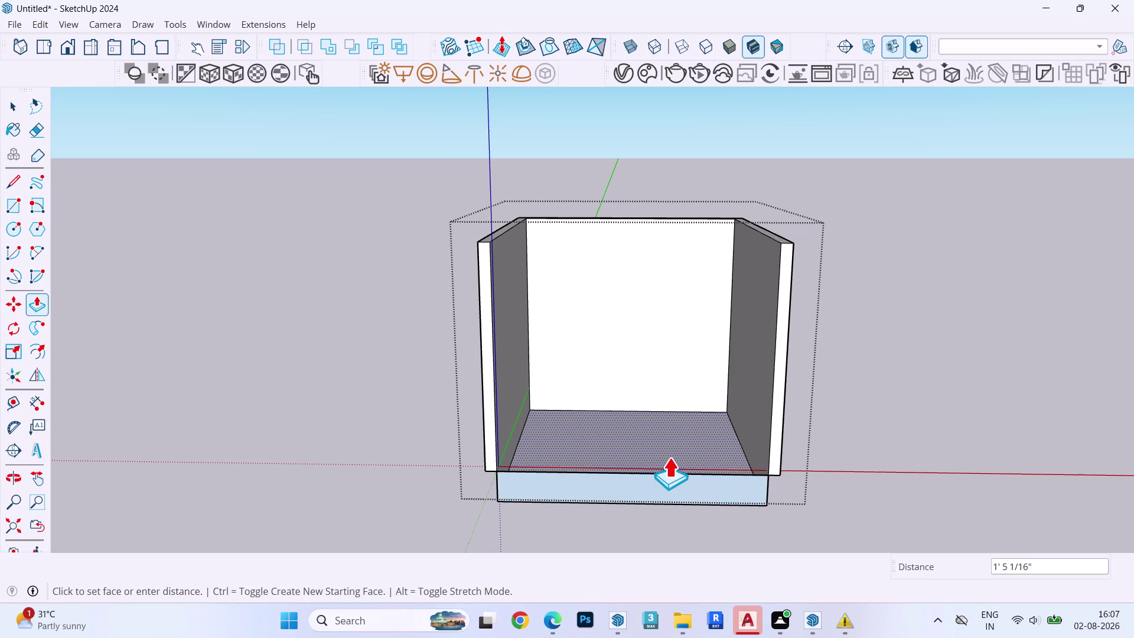
text(6")
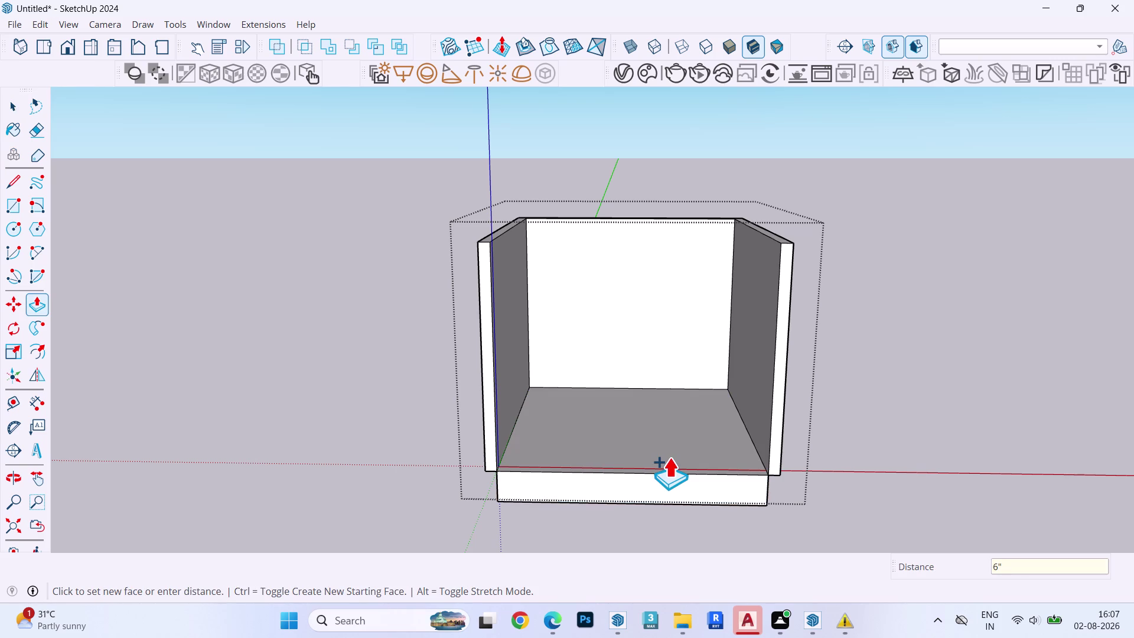
key(Return)
From the back, extend the base plate's exposed face beneath the walls.
scroll(up, 3)
middle_drag(528, 456, 858, 365)
double_click(681, 411)
key(ctrl+z)
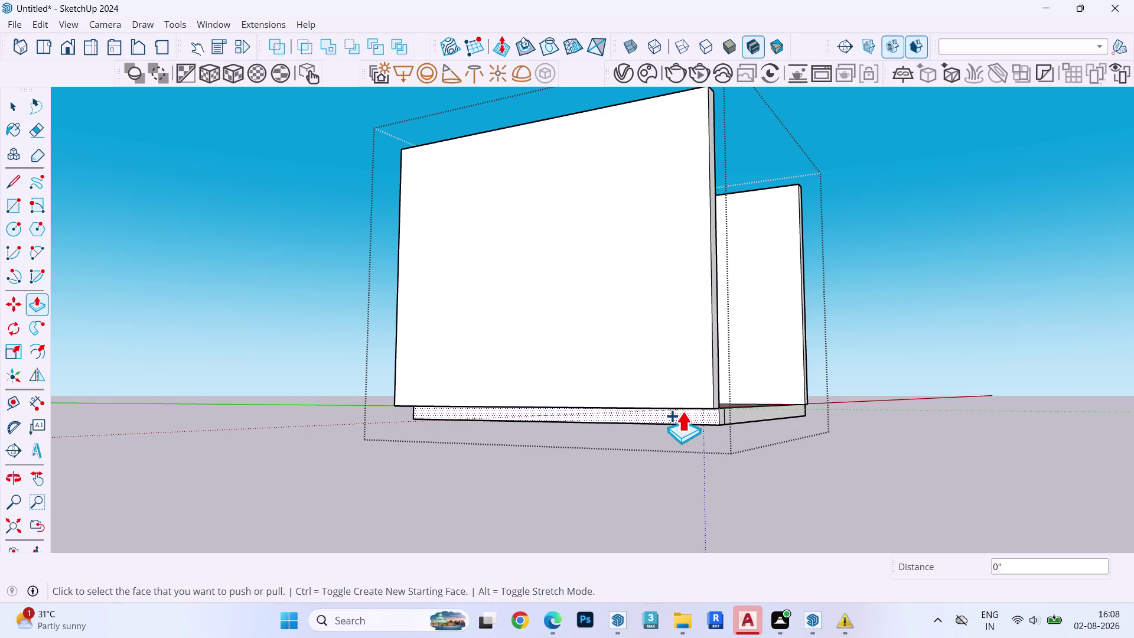
click(689, 412)
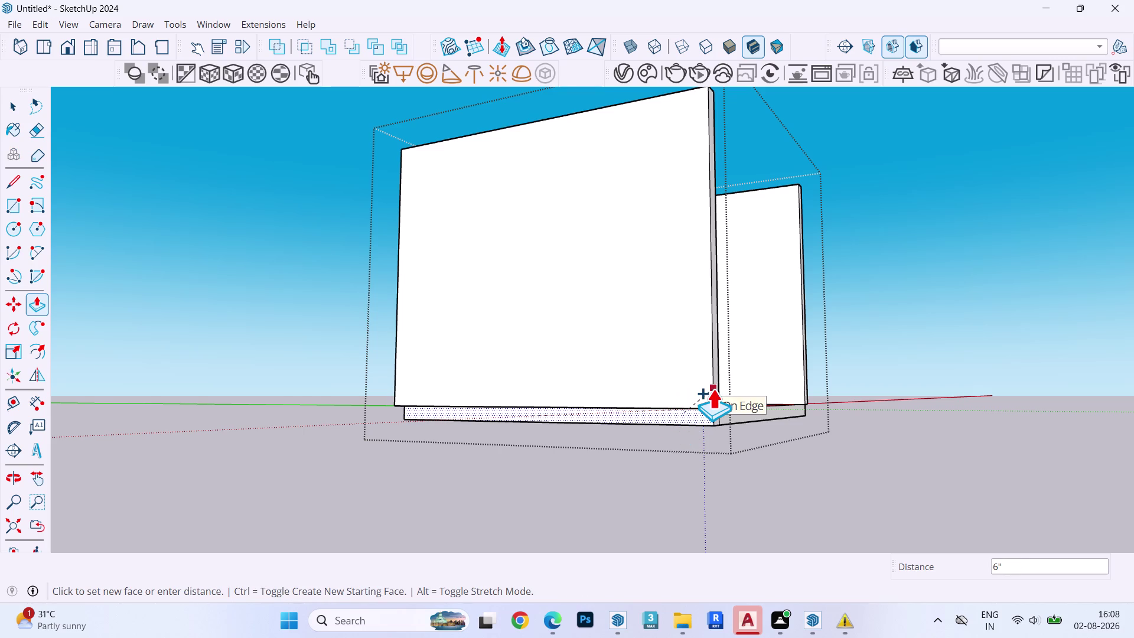
click(712, 389)
Repeat the base extension on another base face, then return to Select.
middle_drag(788, 399, 399, 425)
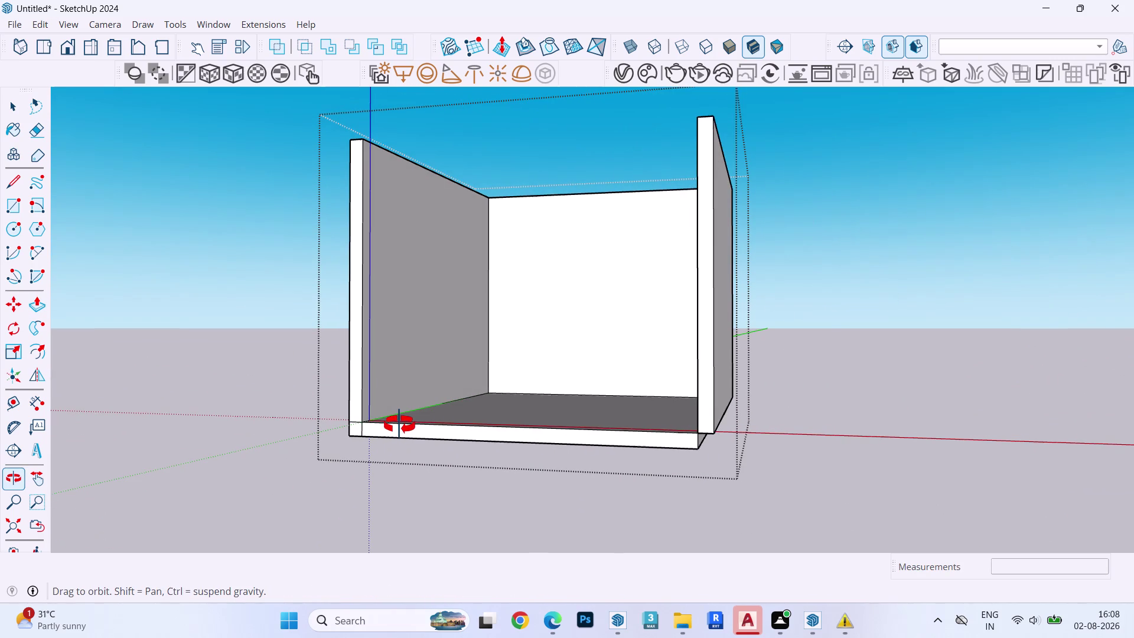
middle_drag(399, 424, 102, 433)
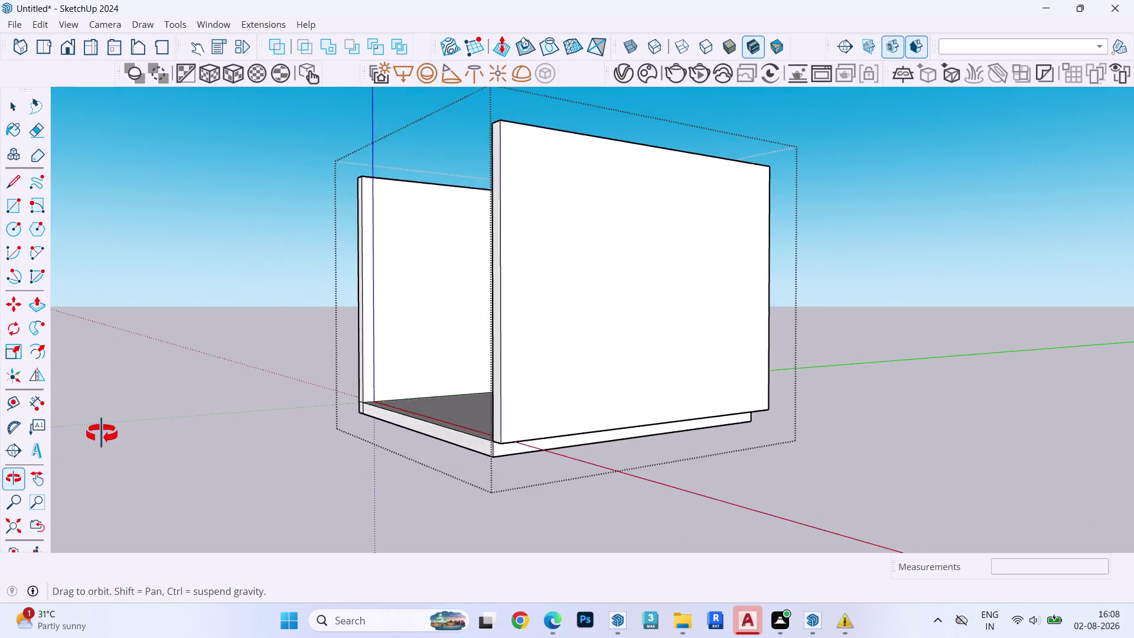
middle_drag(102, 433, 112, 399)
scroll(up, 3)
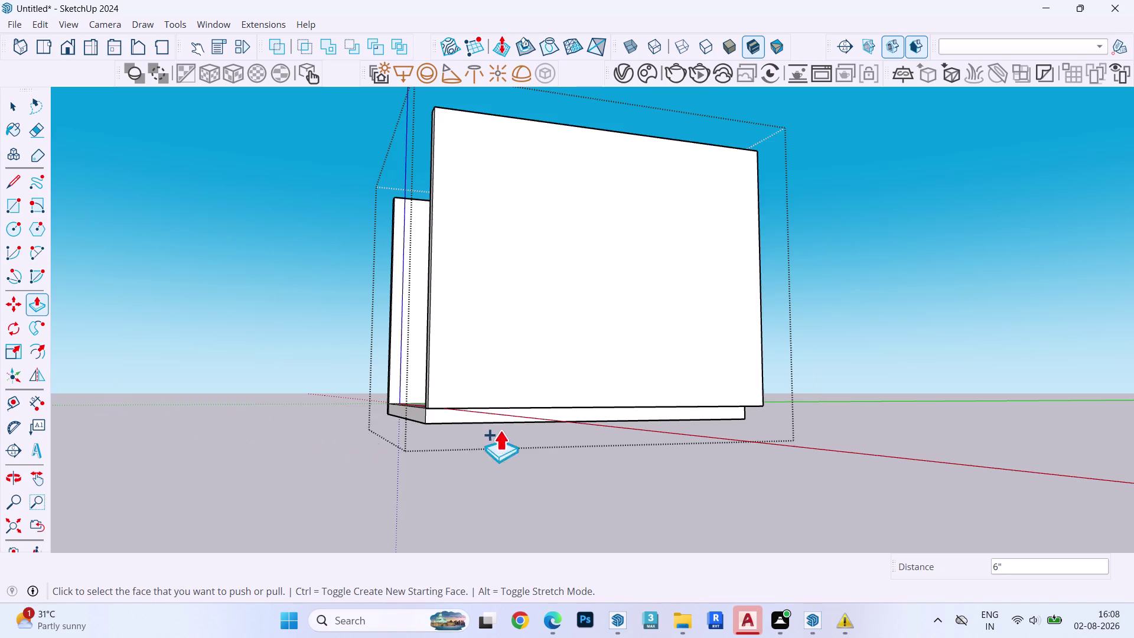
scroll(up, 3)
double_click(453, 411)
middle_drag(465, 408, 836, 407)
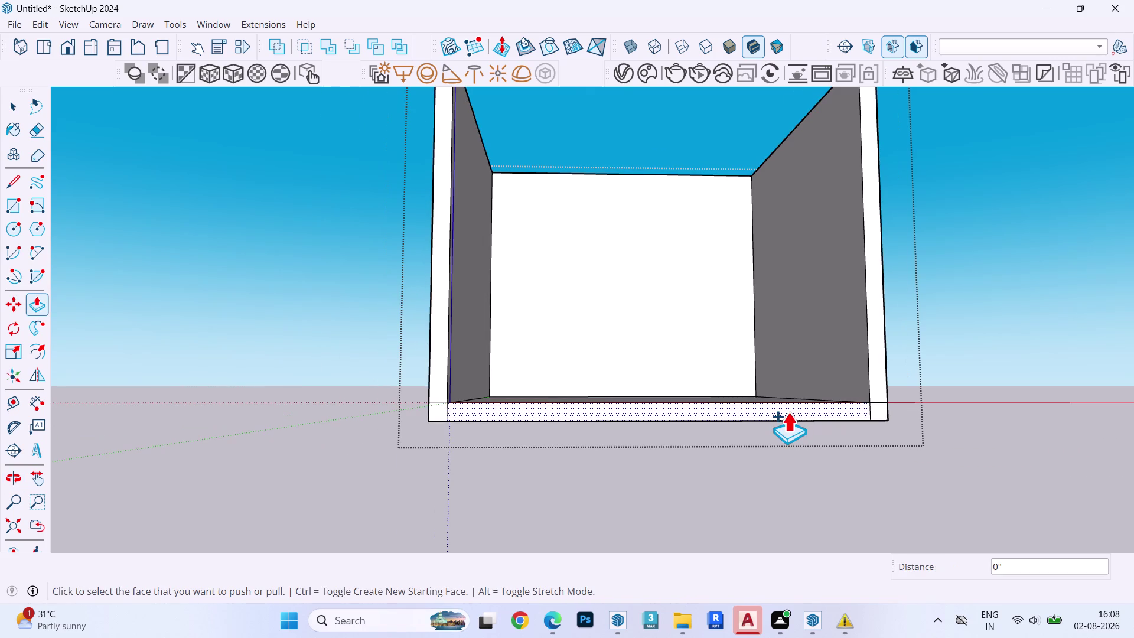
key(space)
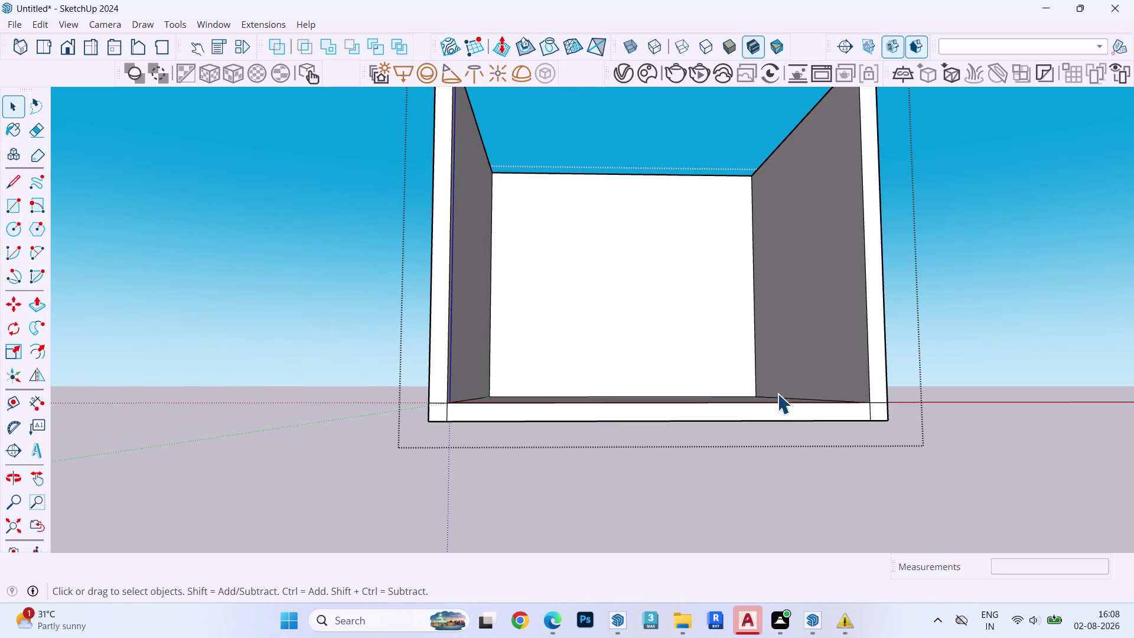
key(Escape)
middle_drag(621, 352, 620, 356)
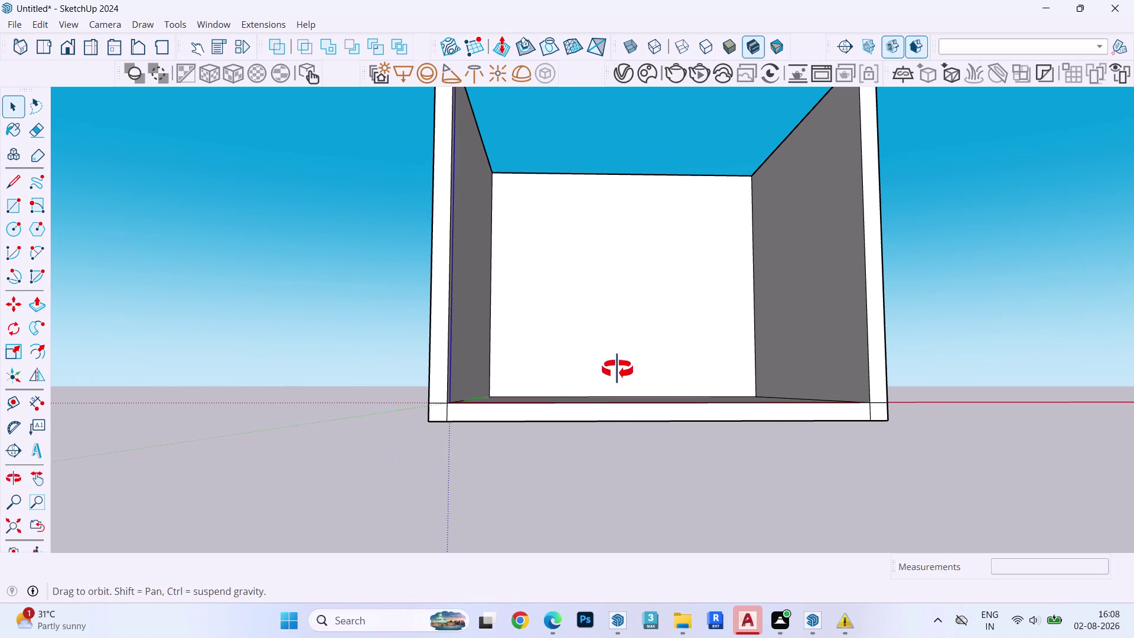
middle_drag(620, 356, 613, 490)
scroll(down, 3)
scroll(down, 3)
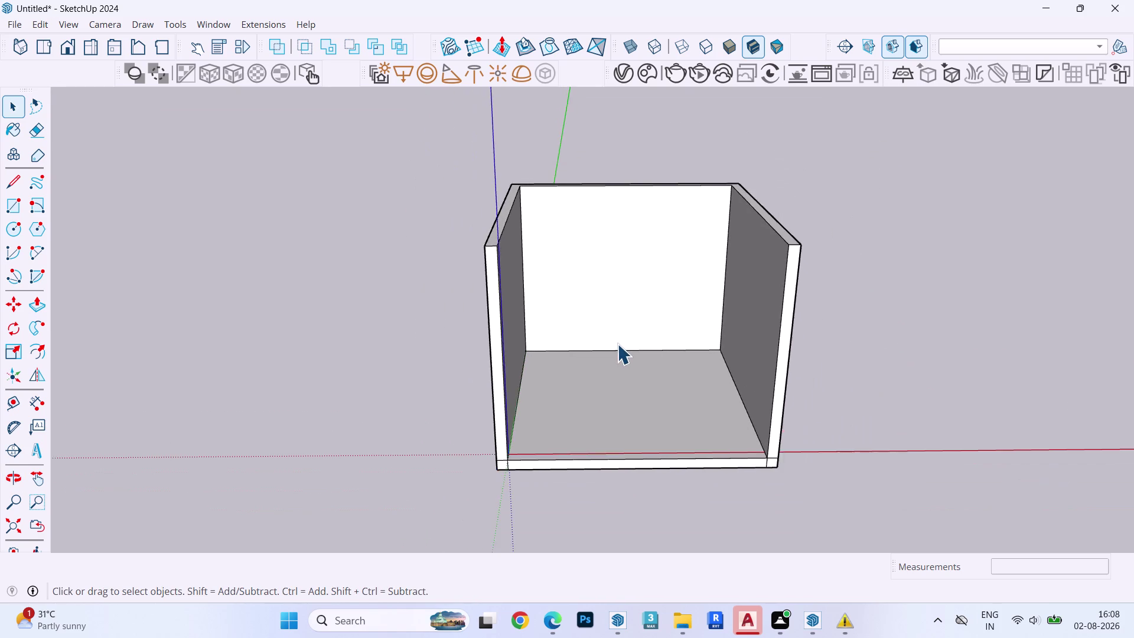
scroll(down, 3)
middle_drag(617, 321, 549, 303)
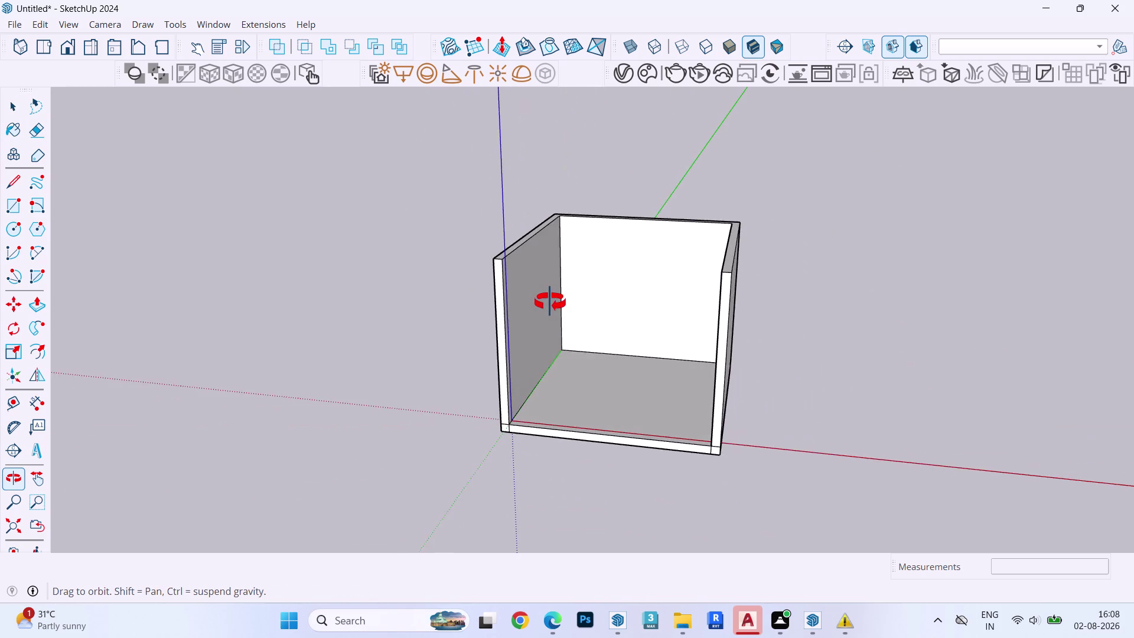
middle_drag(549, 303, 551, 298)
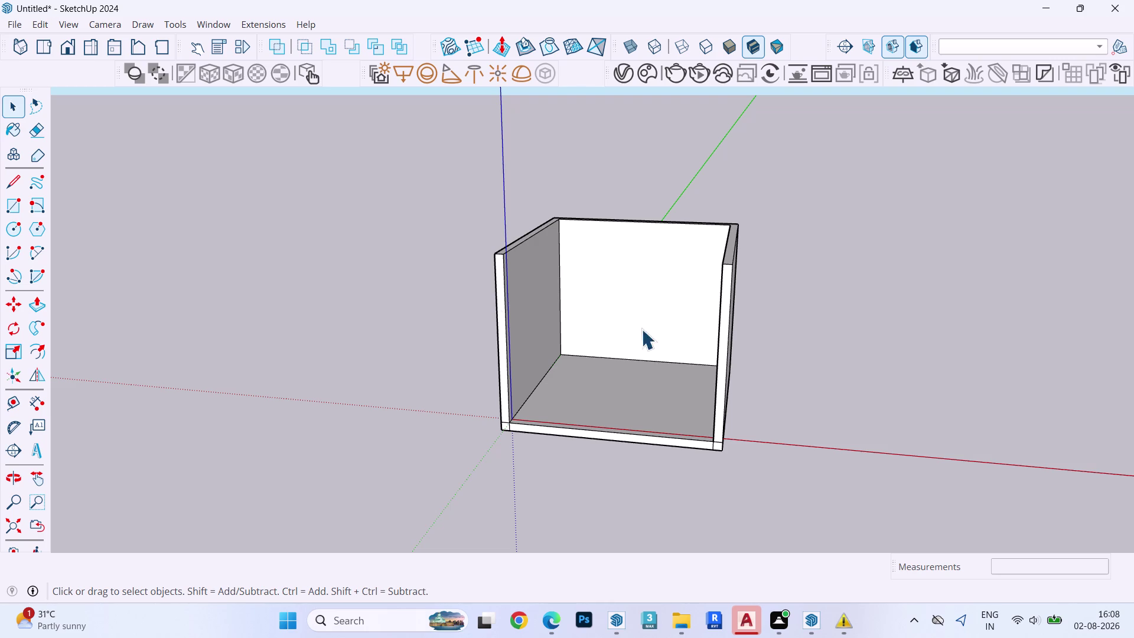
triple_click(722, 346)
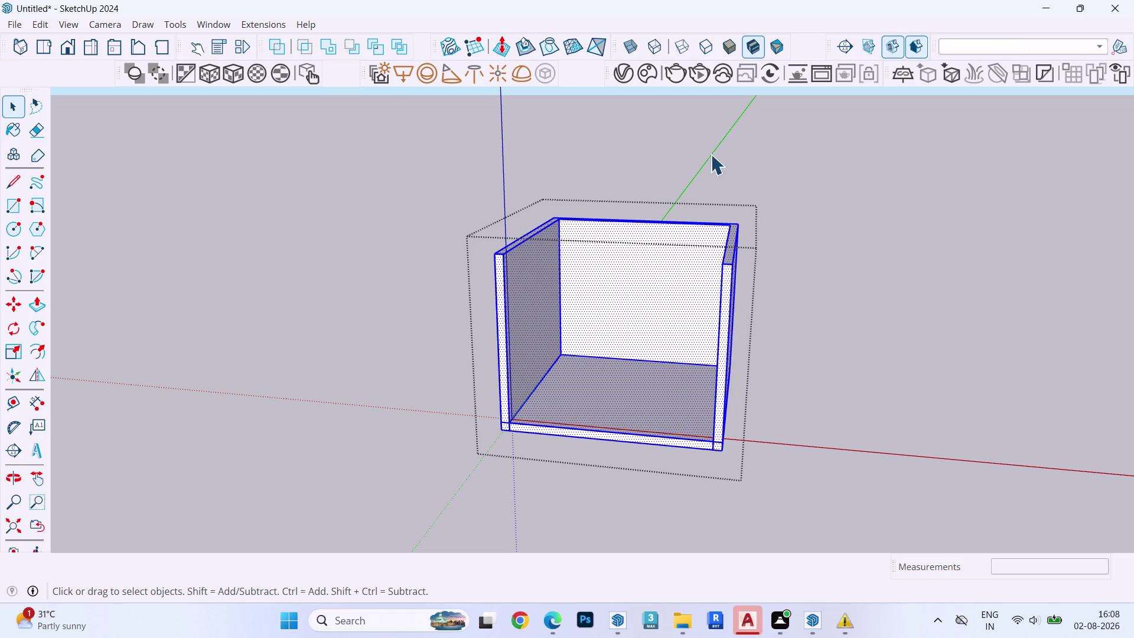
Move the right side panel farther out along the red axis, check it, and deselect.
drag(695, 191, 987, 617)
key(m)
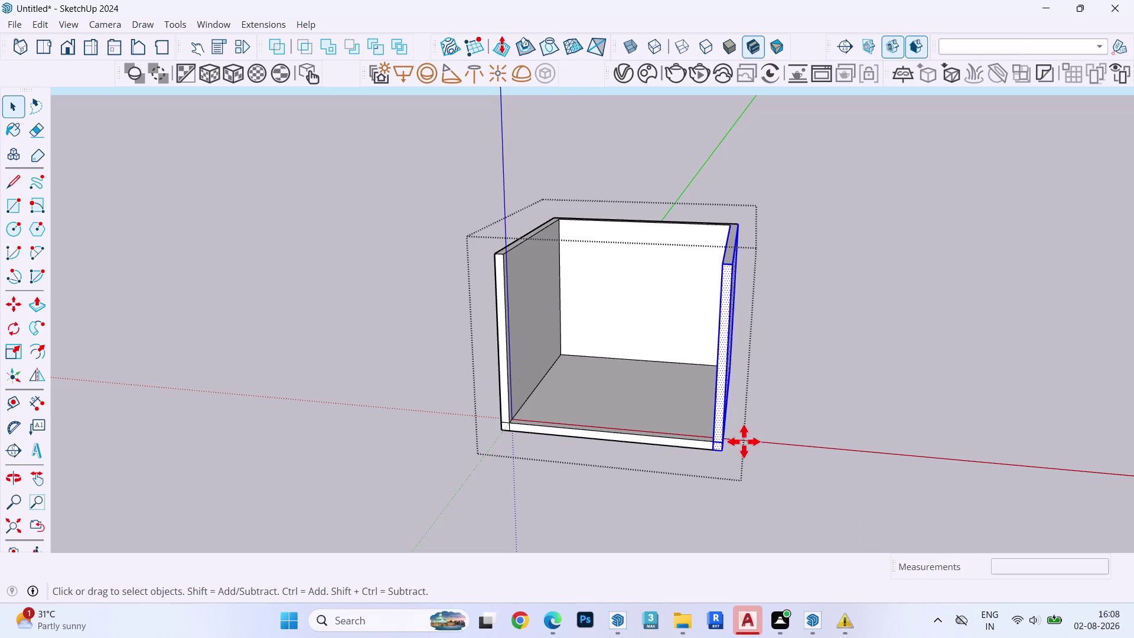
click(724, 420)
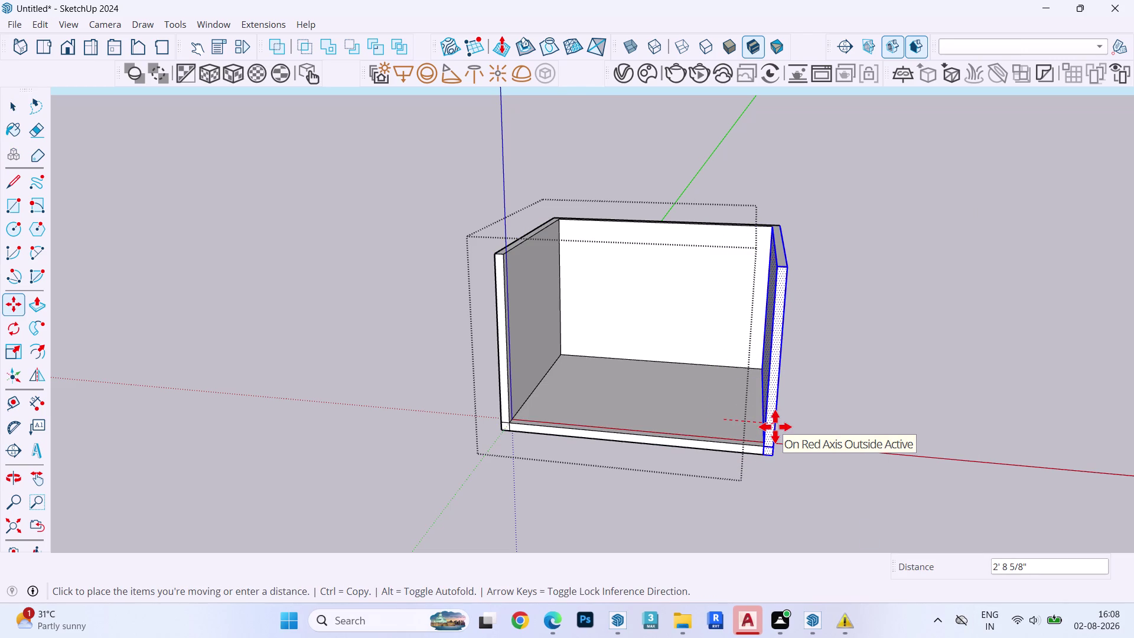
click(774, 427)
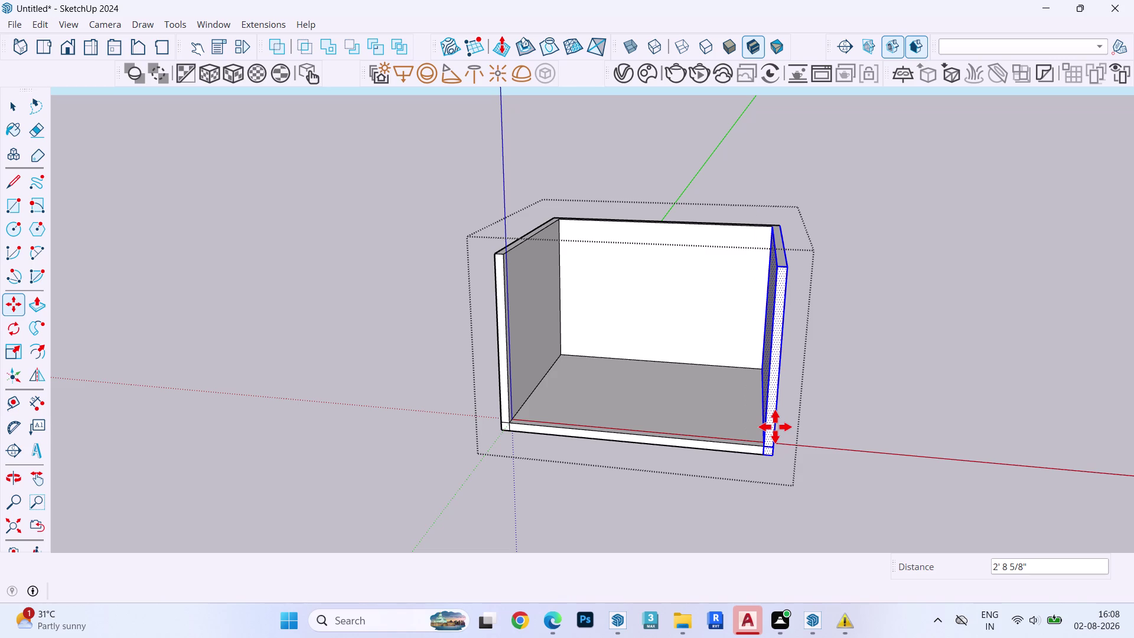
middle_drag(669, 379, 671, 387)
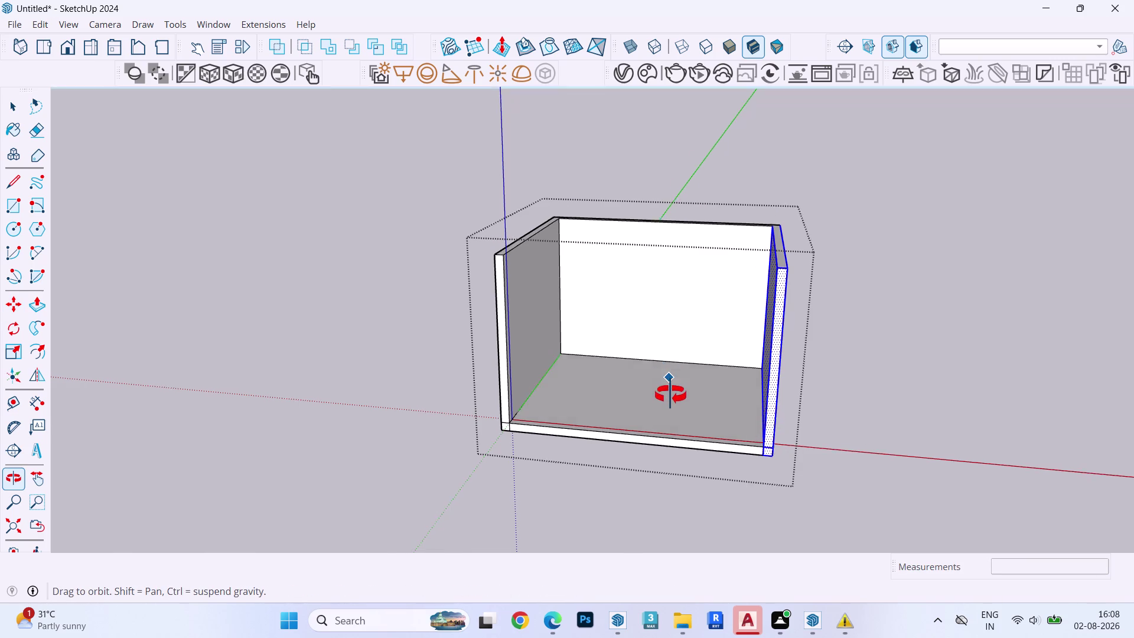
middle_drag(671, 388, 694, 511)
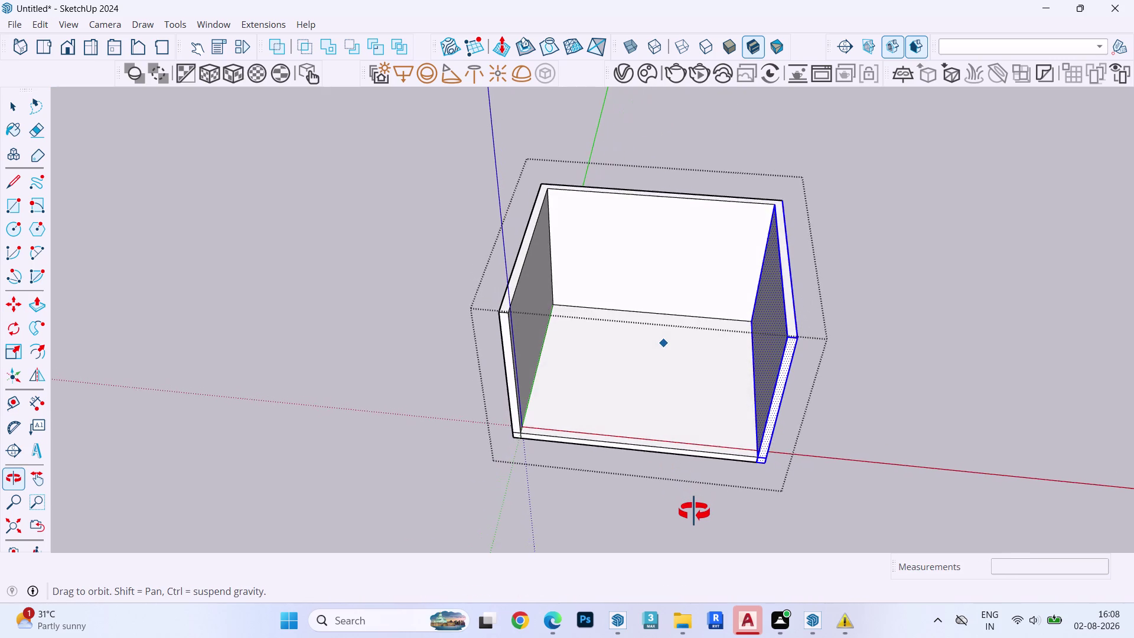
middle_drag(694, 511, 585, 494)
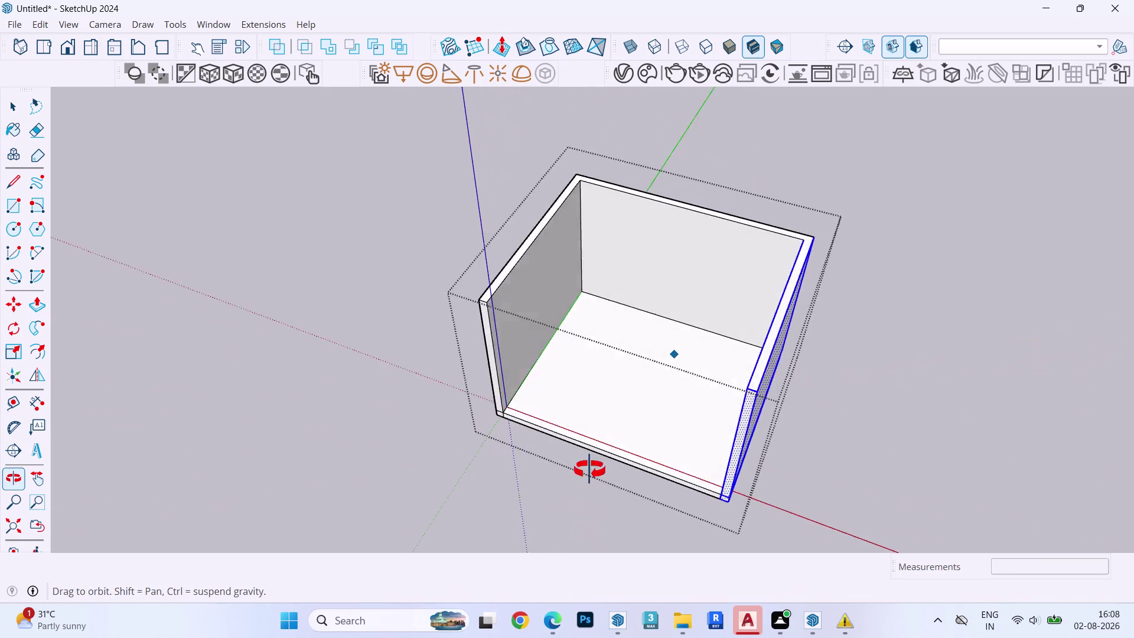
middle_drag(585, 494, 691, 350)
key(space)
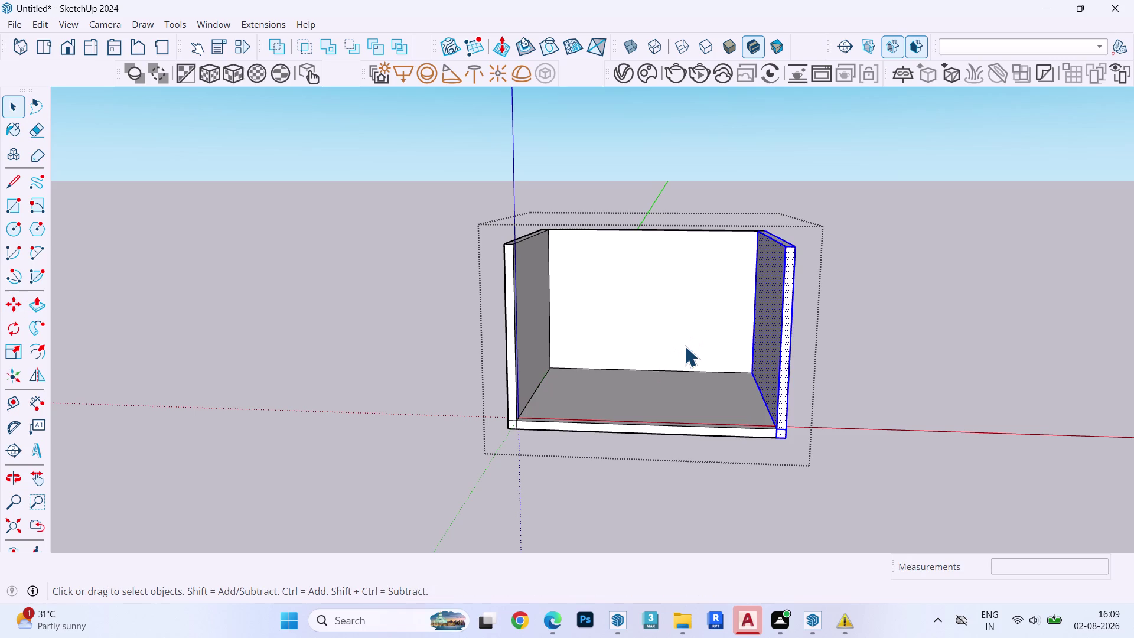
key(Escape)
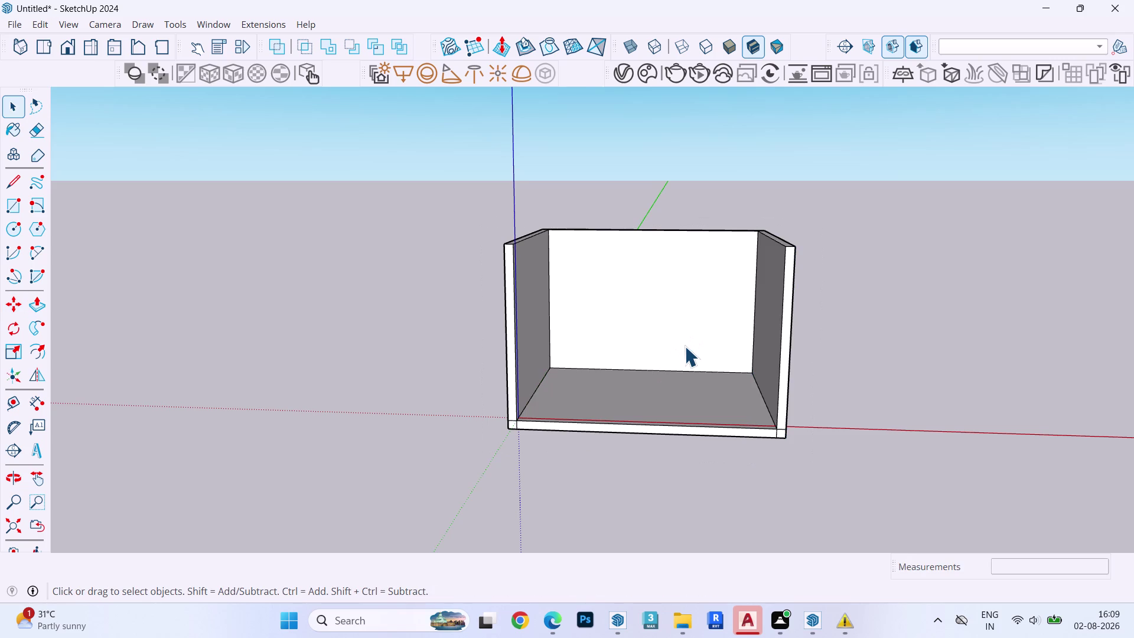